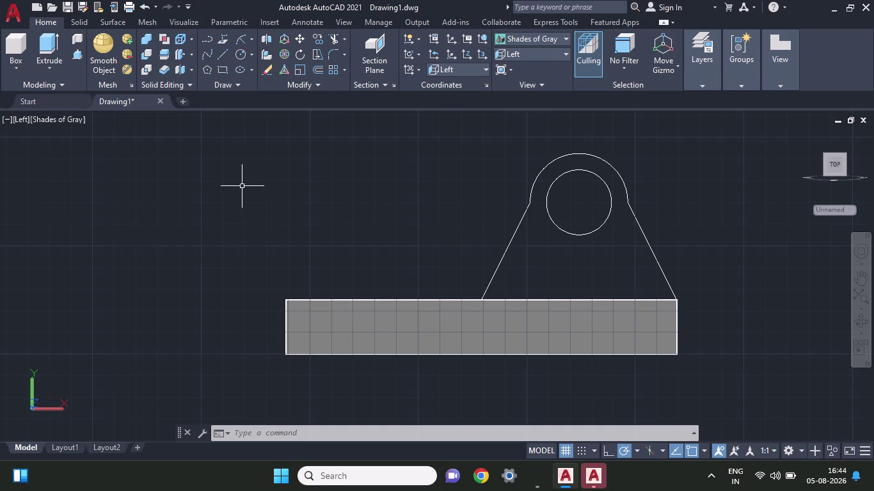
Draw a radius-30 circle at the lug hole centre, then undo it.
click(236, 55)
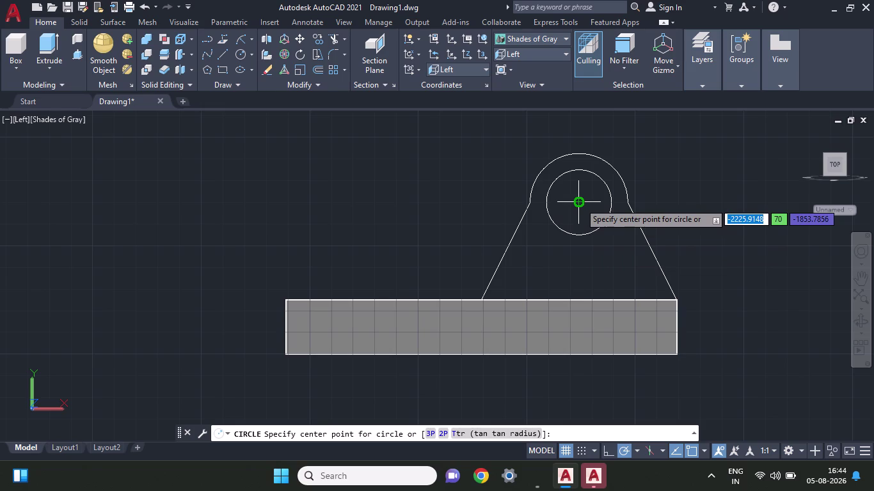
click(580, 203)
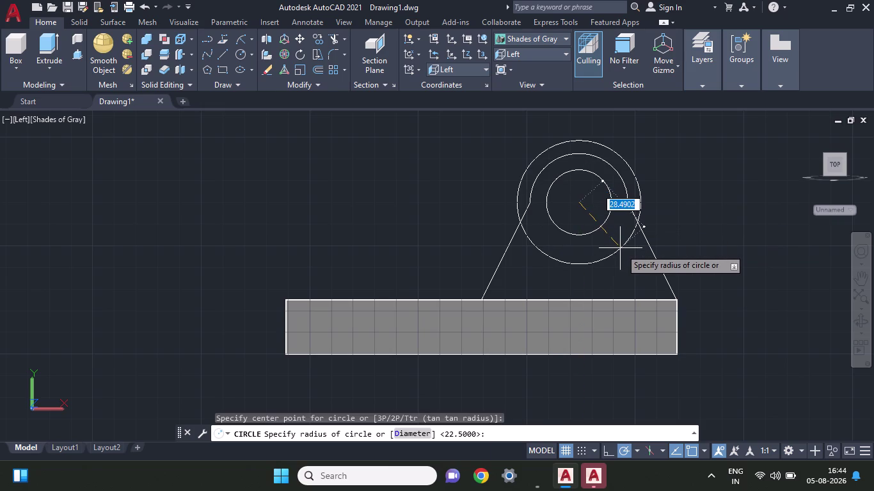
text(30)
key(Return)
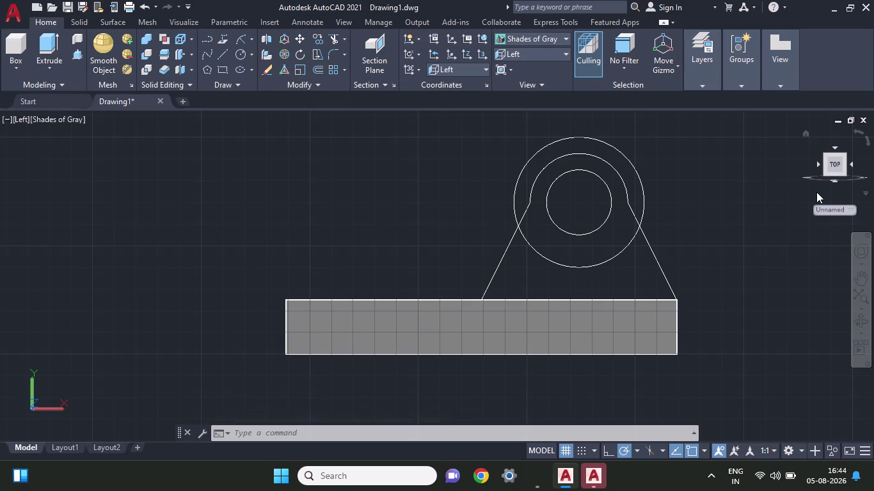
key(ctrl+z)
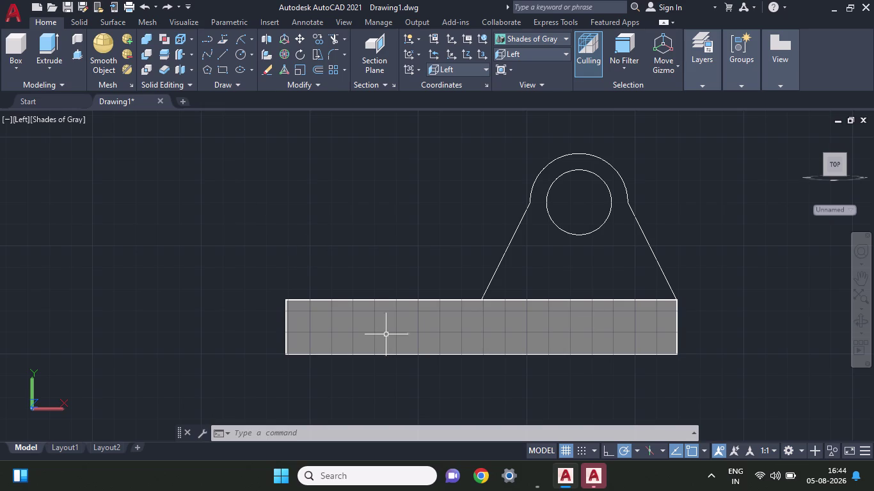
Orbit into a 3D view of the base plate and cancel a press-pull attempt.
middle_drag(757, 220, 745, 272)
scroll(up, 3)
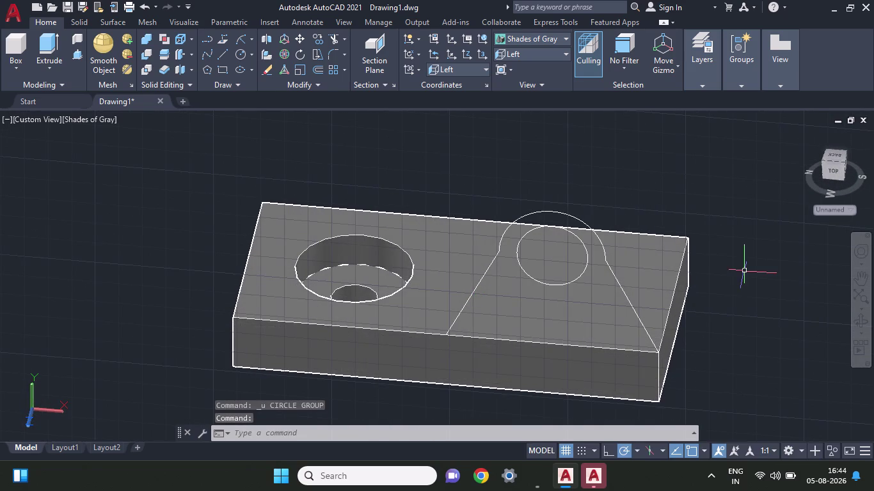
click(73, 54)
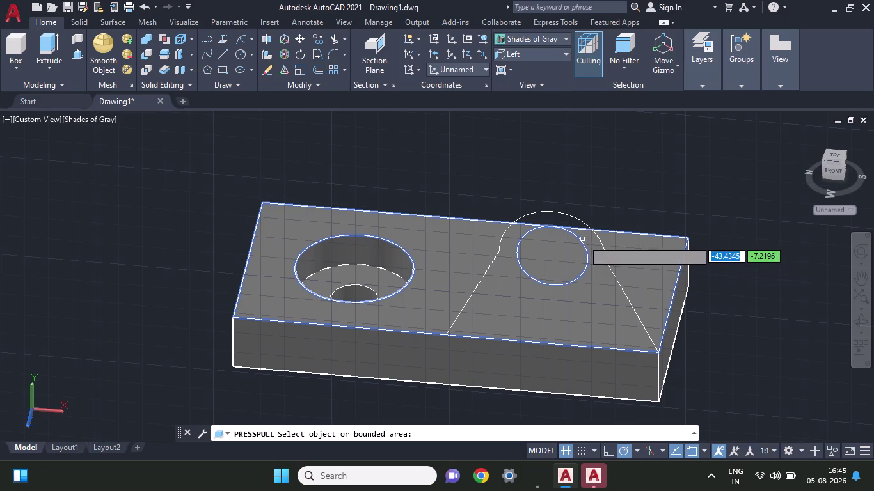
key(Escape)
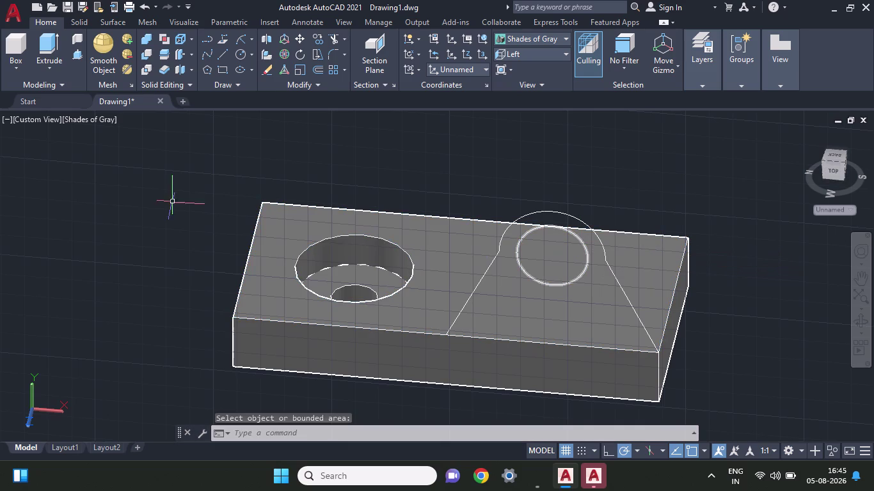
Try a line across the profile's feet and another press-pull, cancelling both.
click(219, 57)
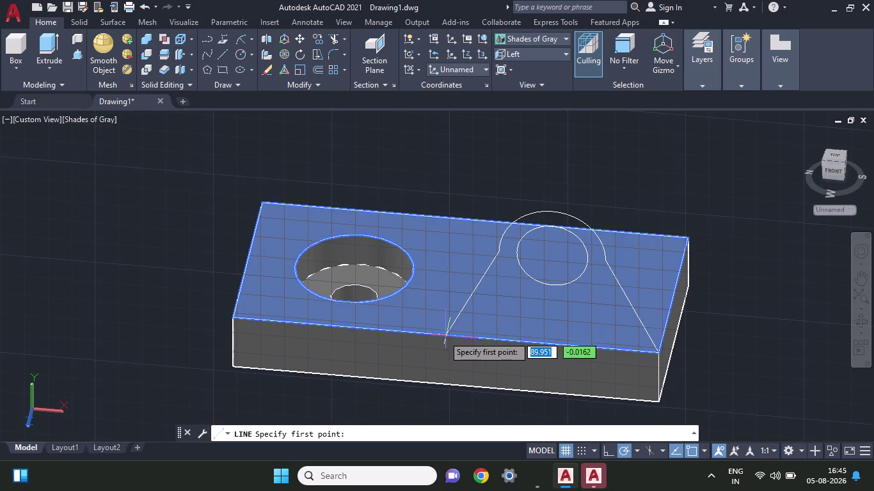
click(443, 336)
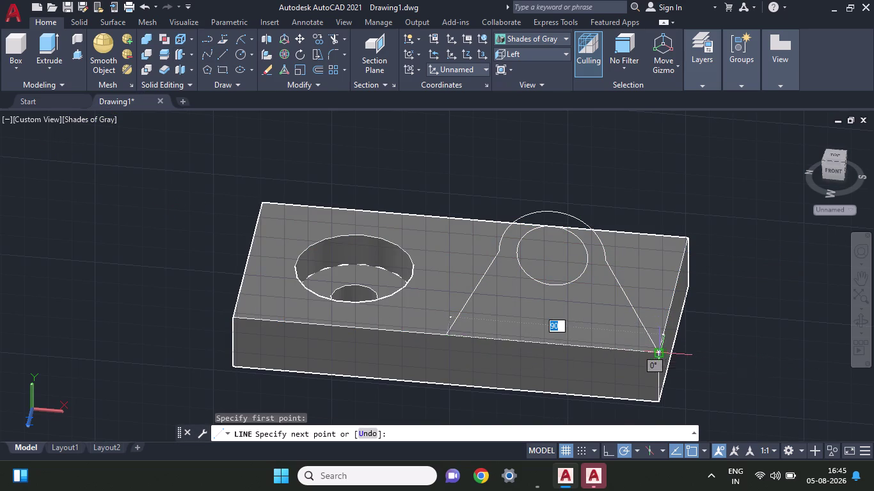
click(660, 353)
key(Escape)
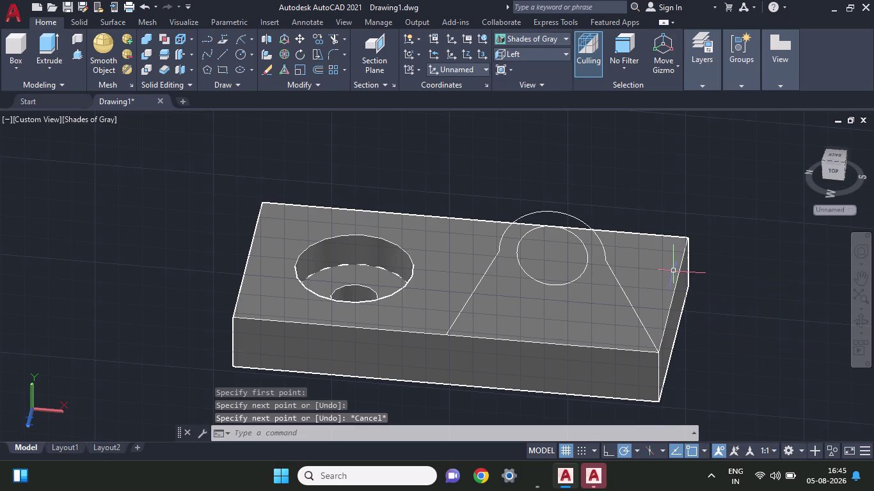
click(77, 52)
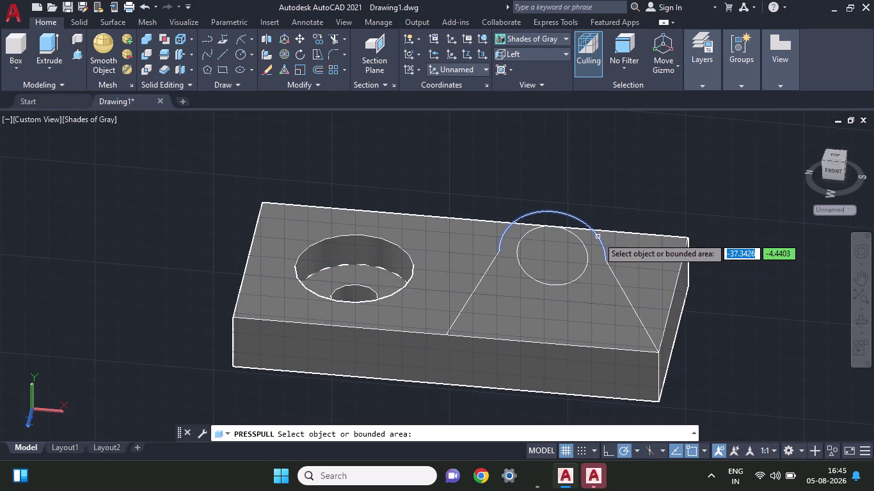
key(Escape)
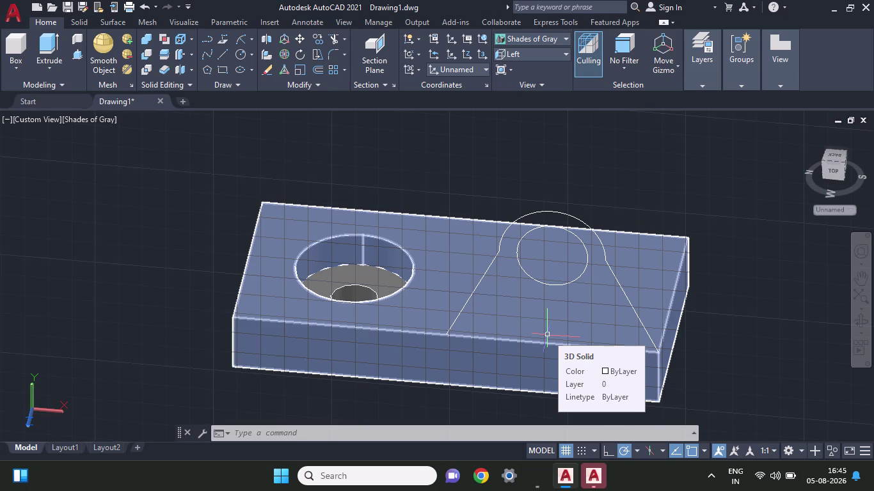
Select the base plate and lug circle, clear the selection, and orbit to a low side angle.
click(552, 284)
click(531, 280)
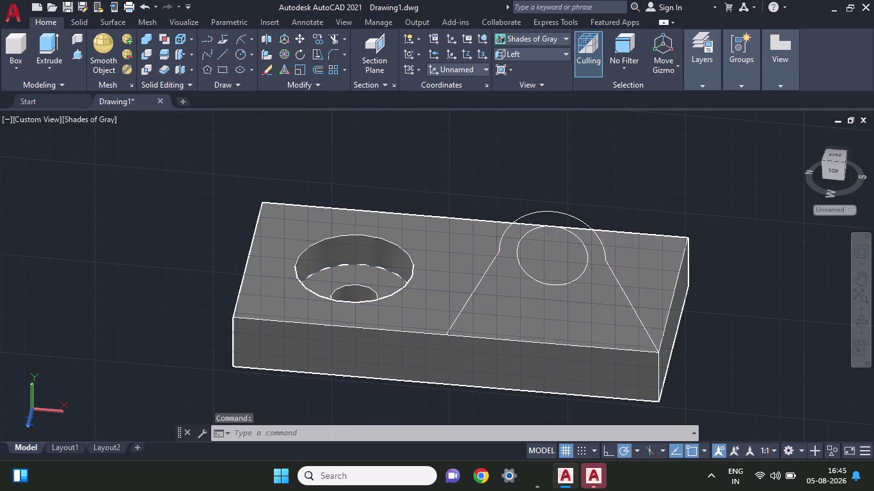
click(478, 293)
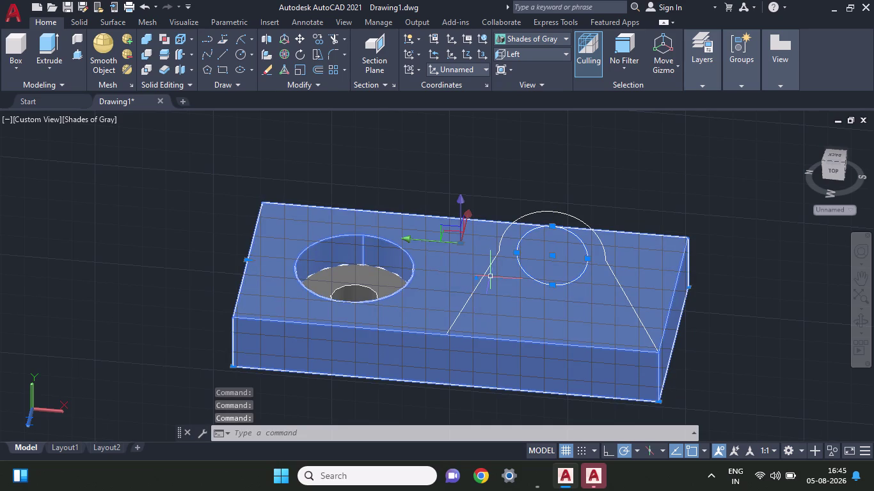
key(Escape)
click(475, 282)
key(Escape)
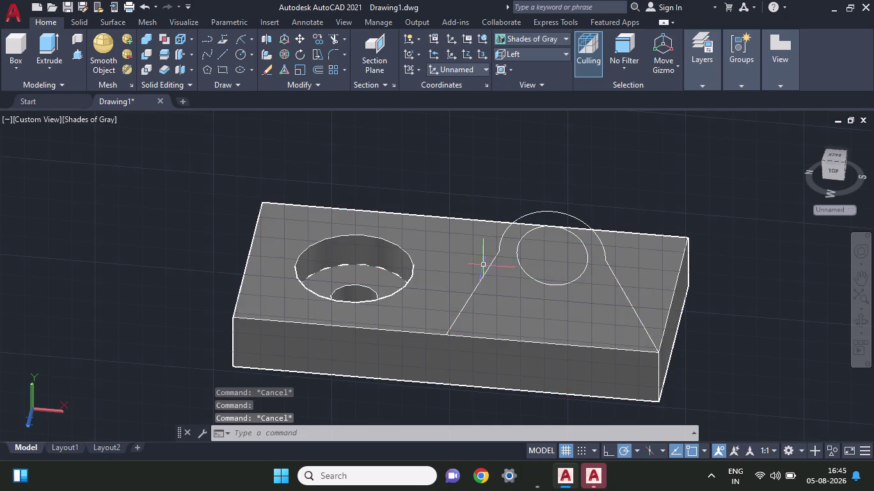
middle_drag(620, 321, 614, 284)
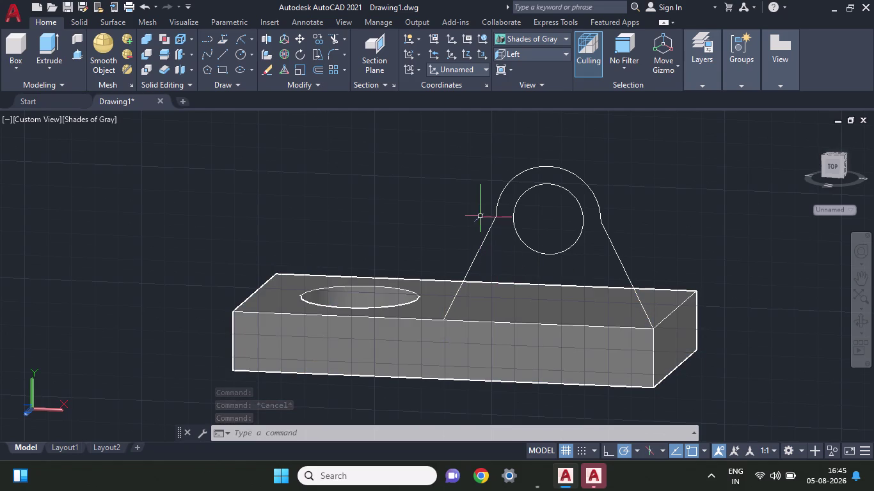
Select the lug's slanted lines, circles and base plate, then clear the selection.
click(487, 237)
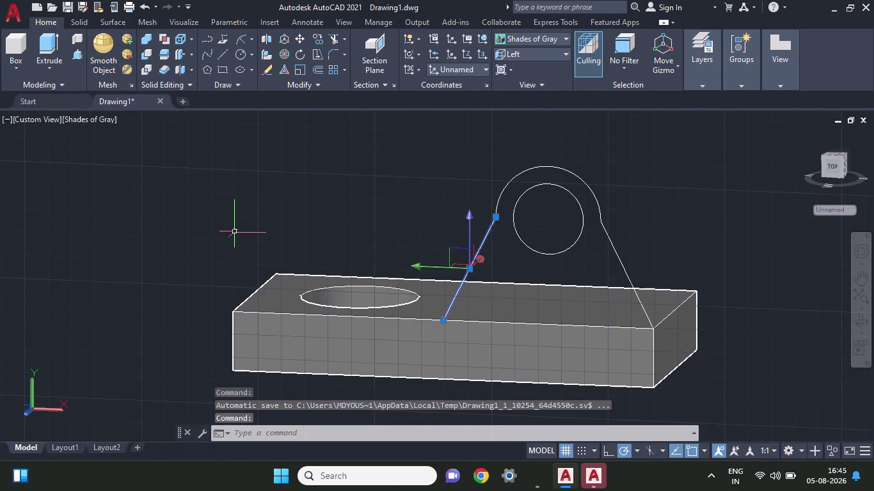
click(519, 173)
click(553, 184)
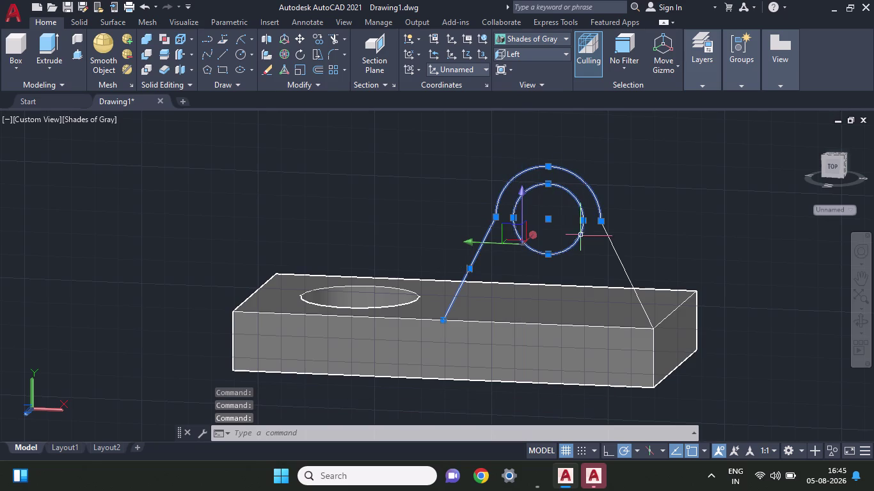
click(618, 257)
click(611, 328)
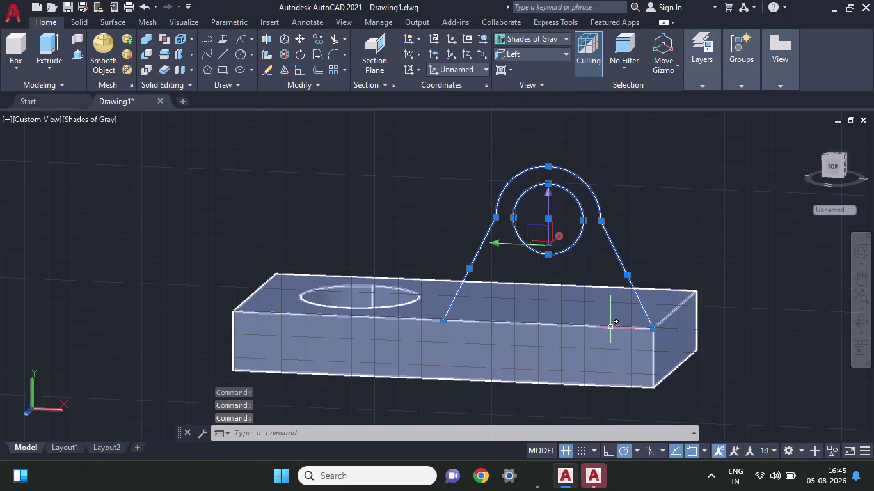
click(611, 328)
click(611, 328)
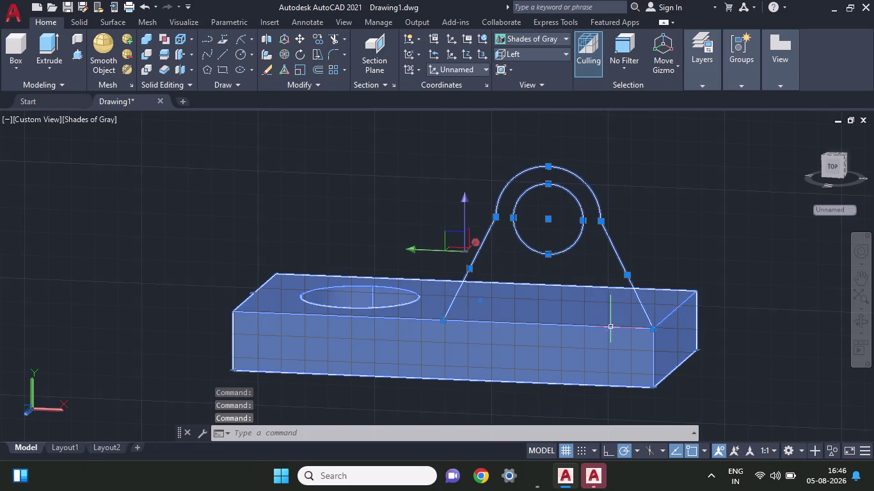
key(Escape)
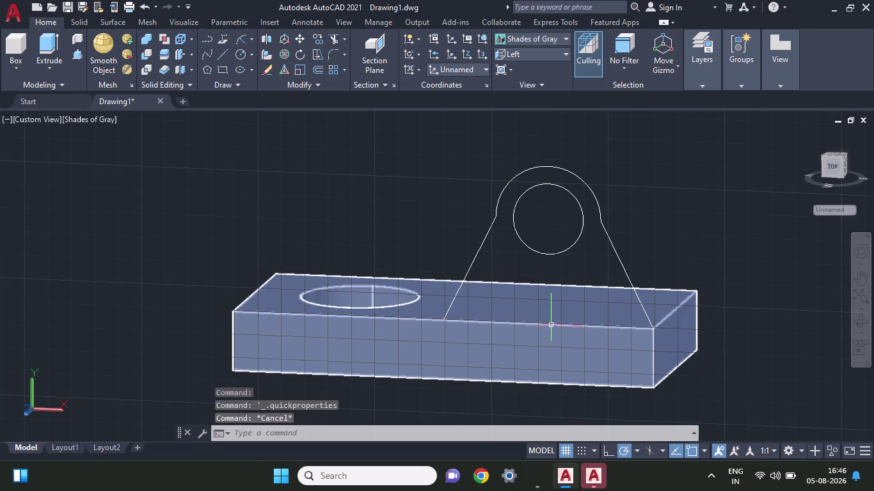
click(551, 324)
key(Escape)
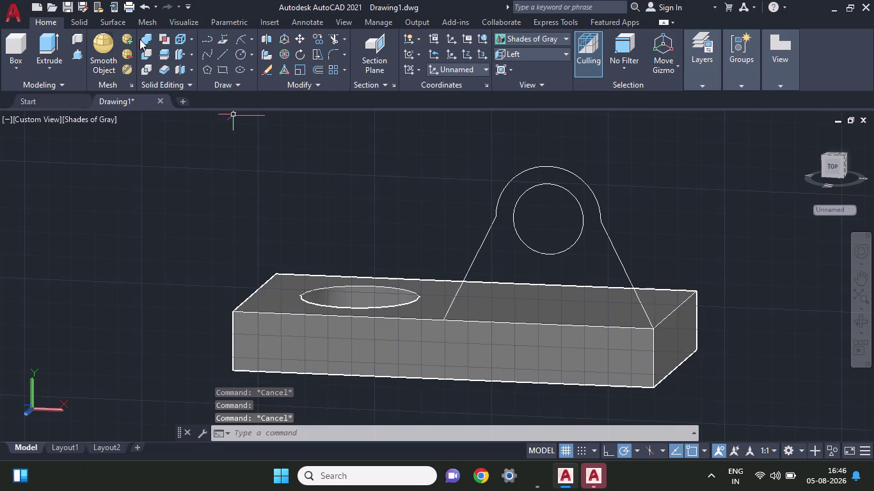
Try a line from the left slanted line's foot, cancel it, and select the base plate solid.
click(227, 51)
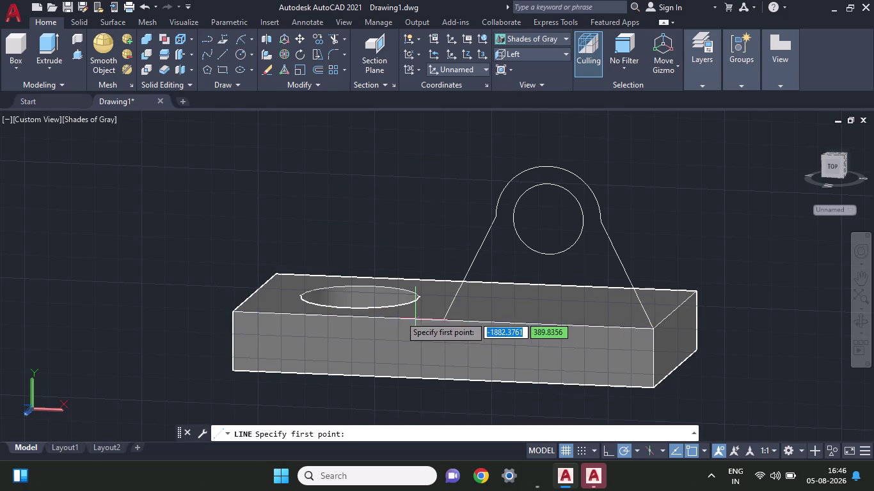
click(447, 322)
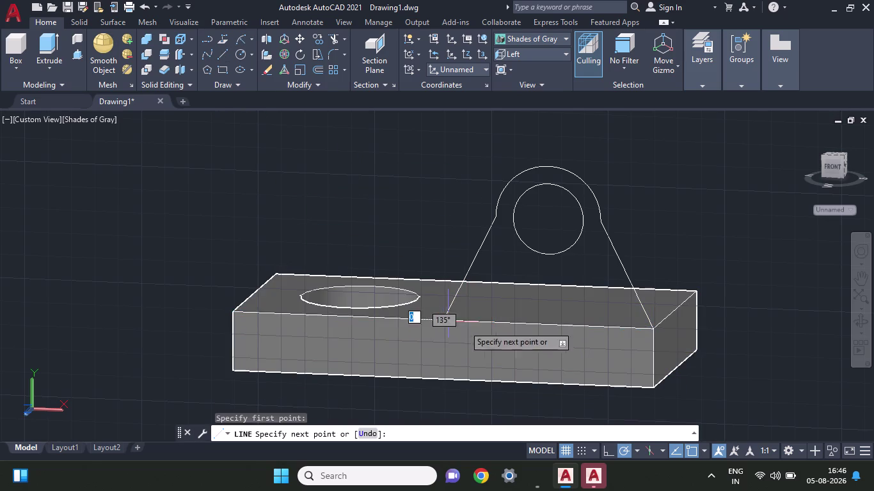
click(655, 333)
key(Escape)
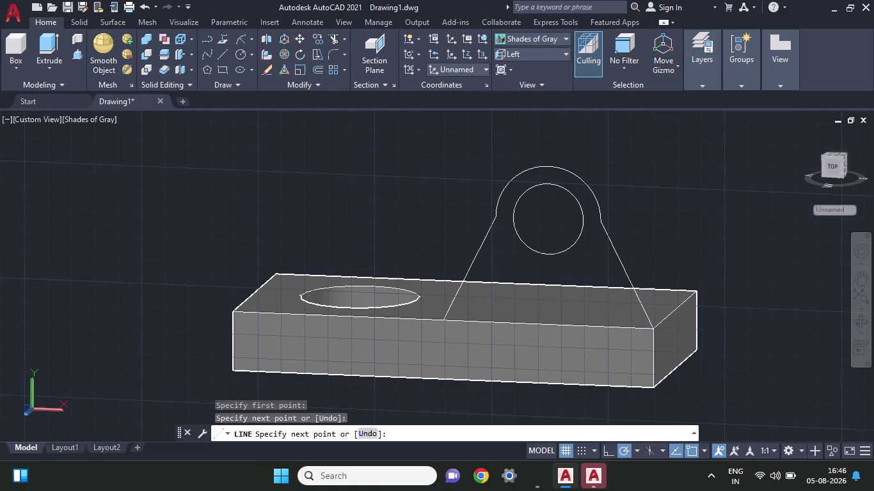
click(558, 323)
key(Escape)
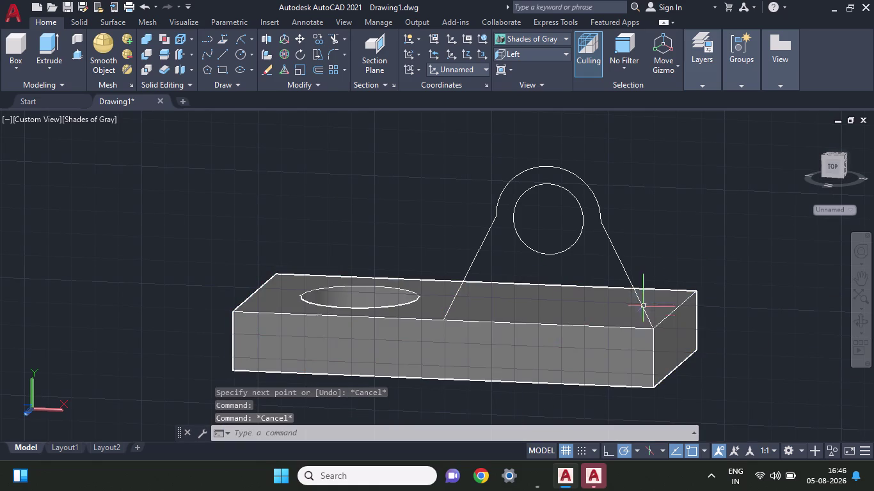
click(644, 328)
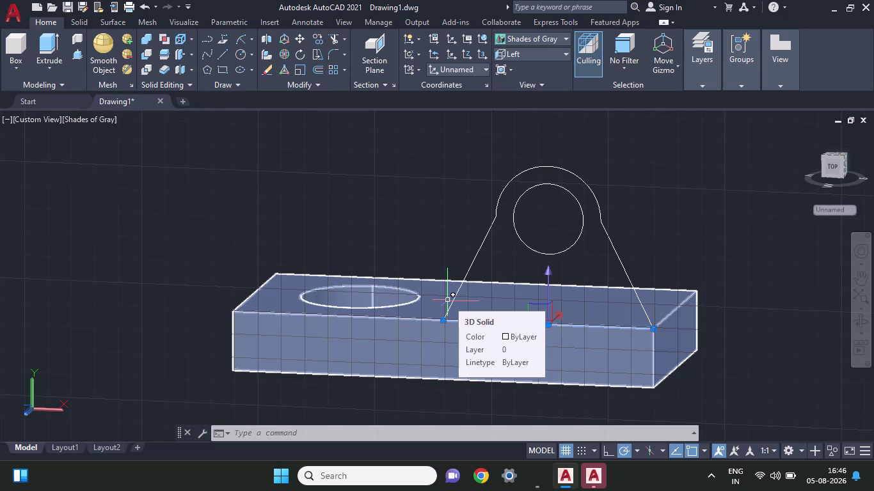
Undo thirteen edits to remove the press-pull, left tangent line and trim.
key(ctrl+z)
key(ctrl+z)
key(ctrl+z)
key(ctrl+z)
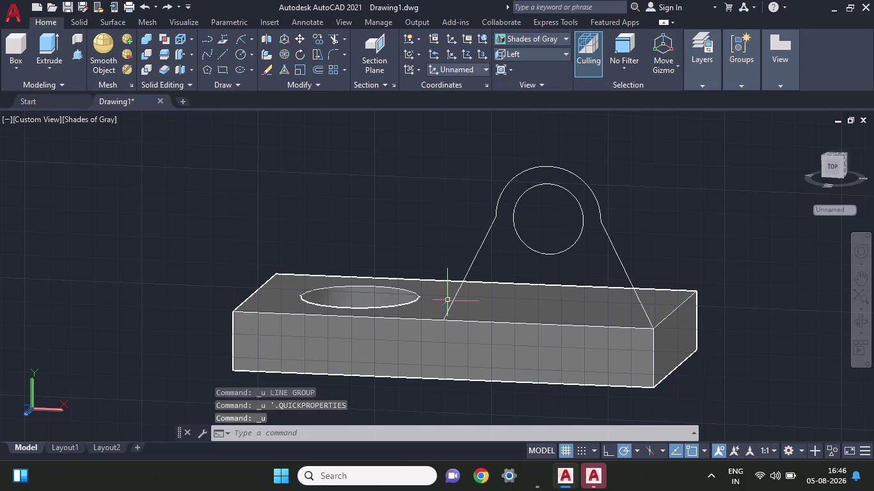
key(ctrl+z)
key(ctrl+z)
key(ctrl+z)
key(ctrl+z)
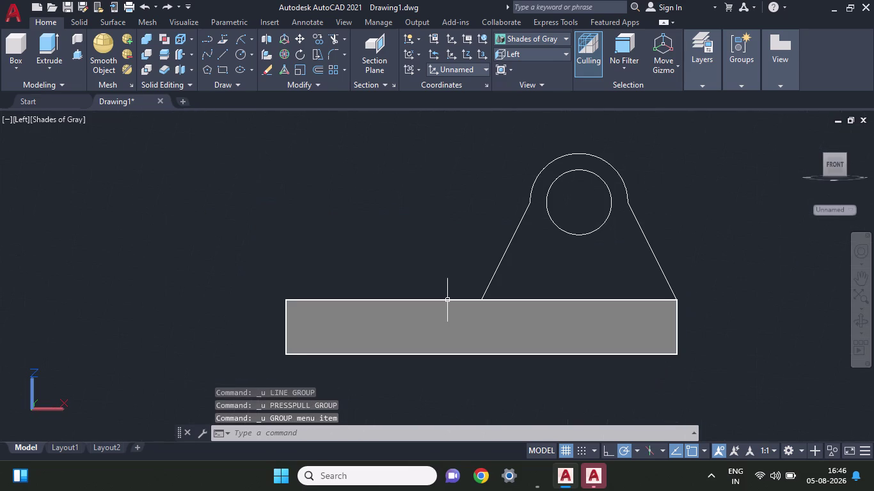
key(ctrl+z)
key(ctrl+z)
key(ctrl+z)
key(ctrl+z)
key(ctrl+z)
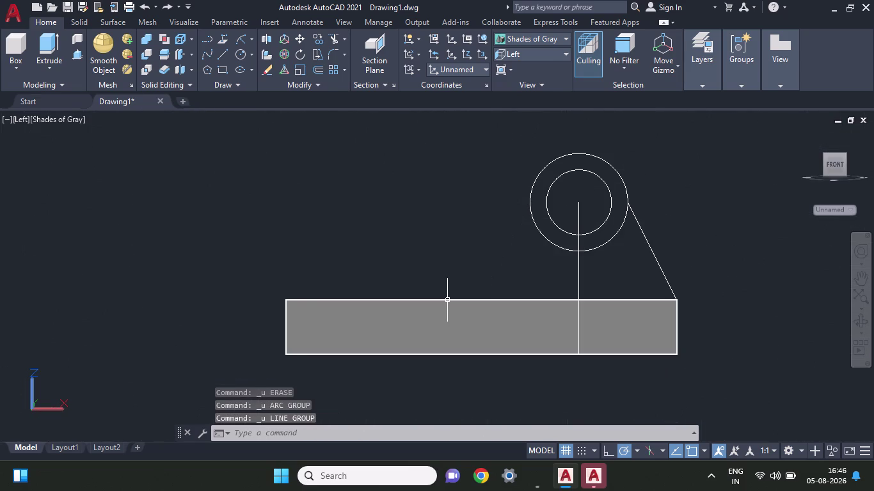
click(227, 49)
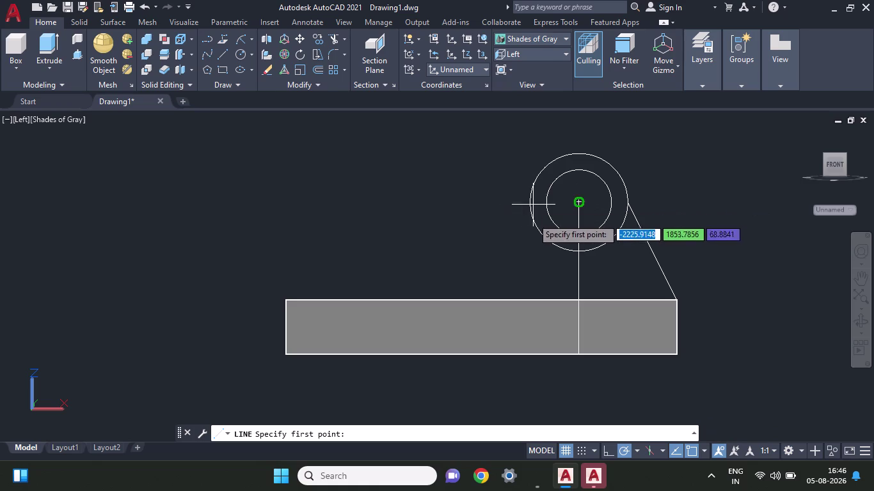
click(506, 242)
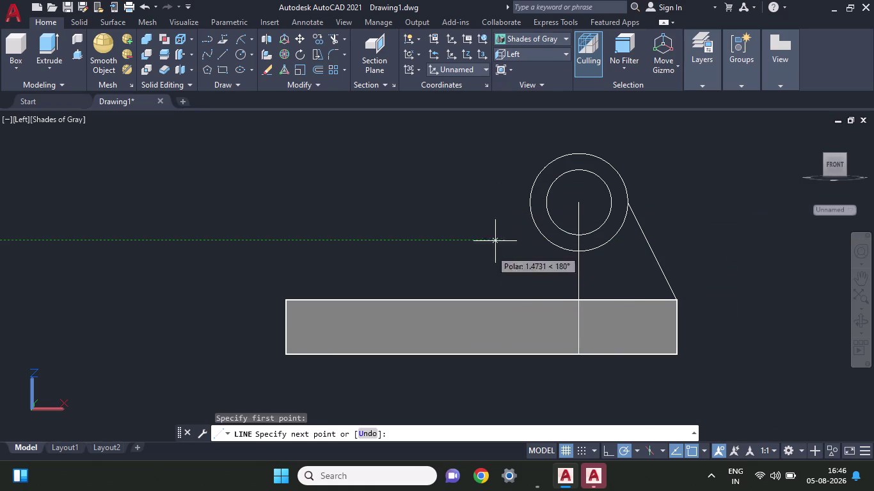
key(Escape)
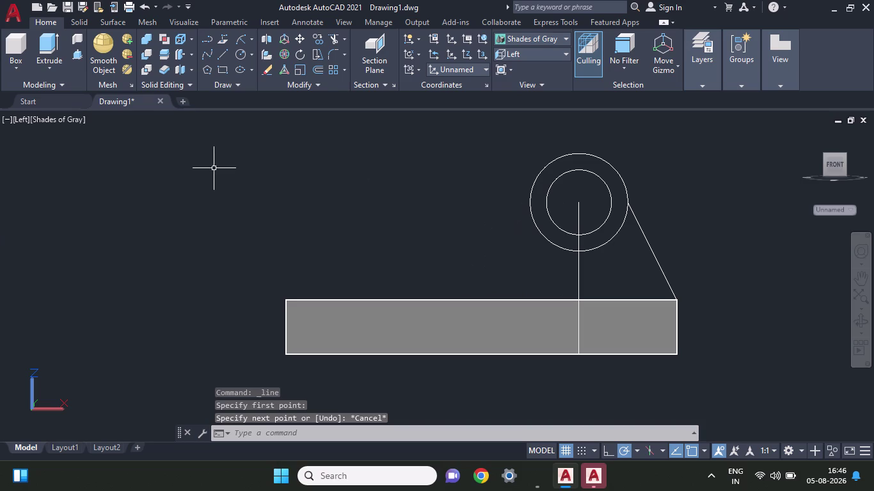
click(218, 50)
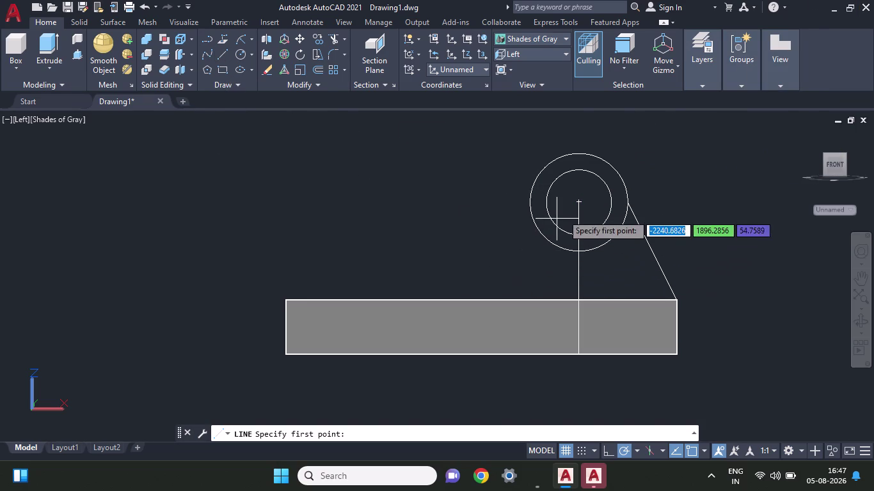
click(531, 207)
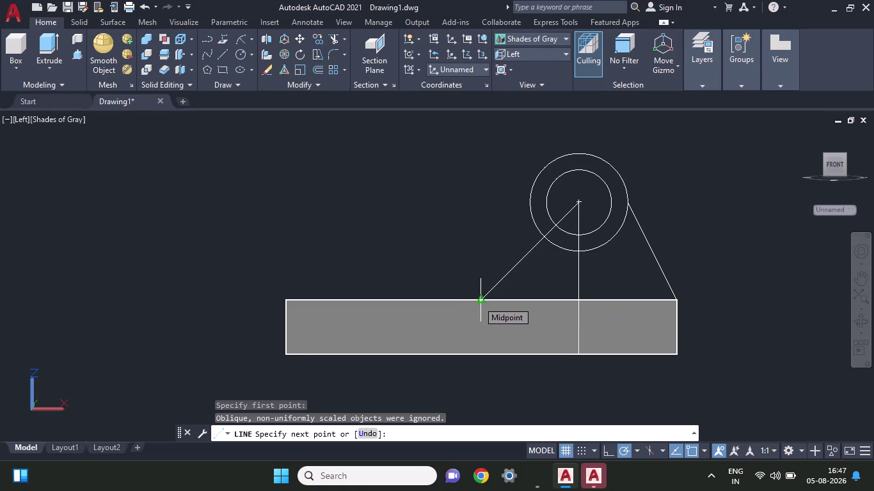
key(grave)
key(Escape)
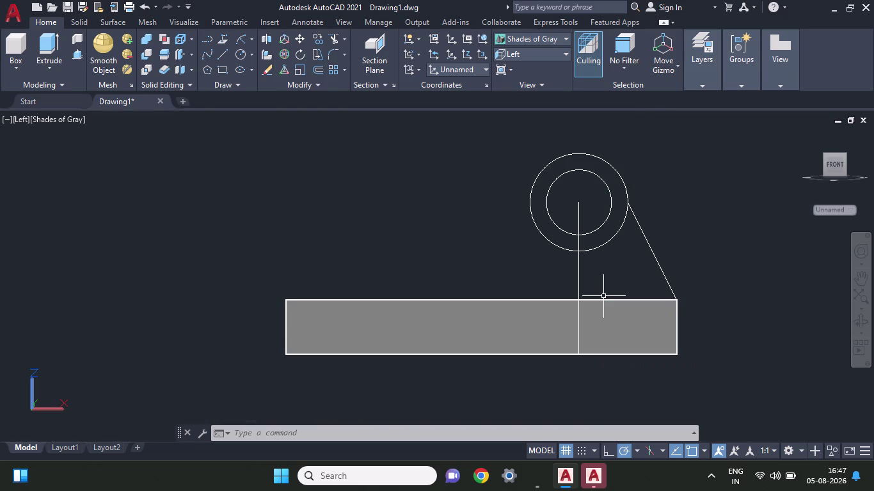
Undo the trim, the tangent line and the old outer circle.
key(ctrl+z)
key(ctrl+z)
key(ctrl+z)
key(ctrl+z)
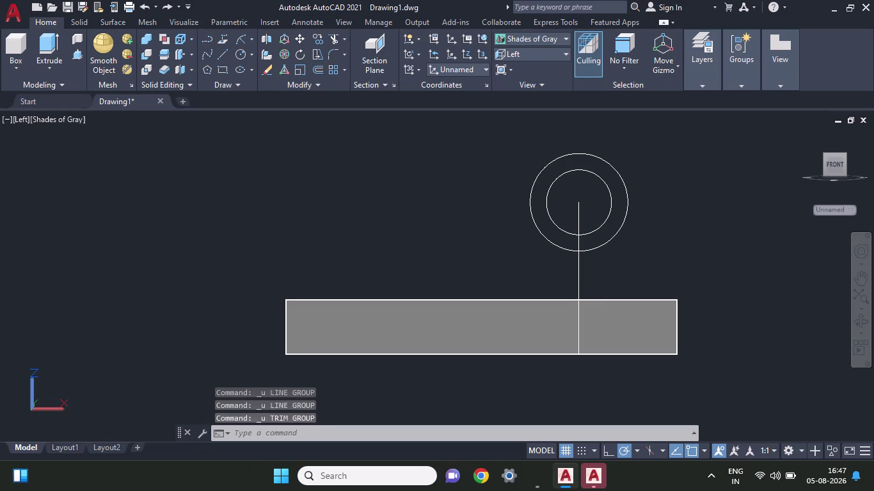
key(ctrl+z)
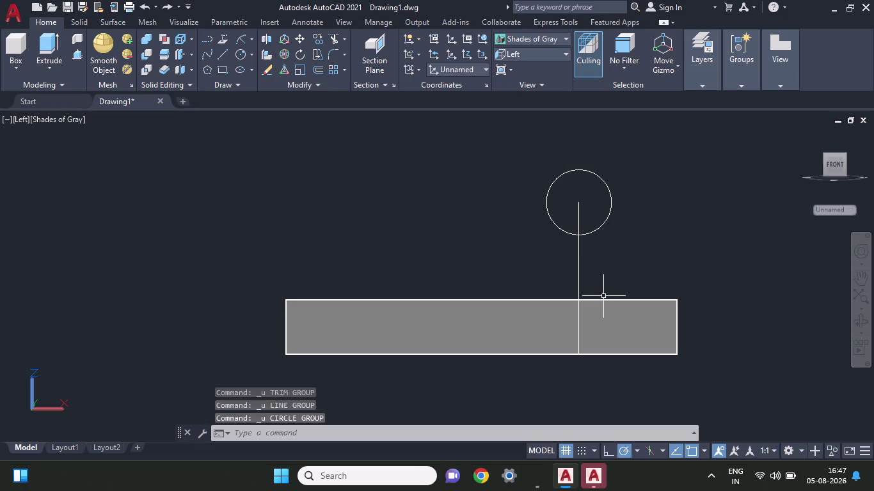
Cancel a circle at the hole centre and switch from Top back to the Left view.
click(235, 57)
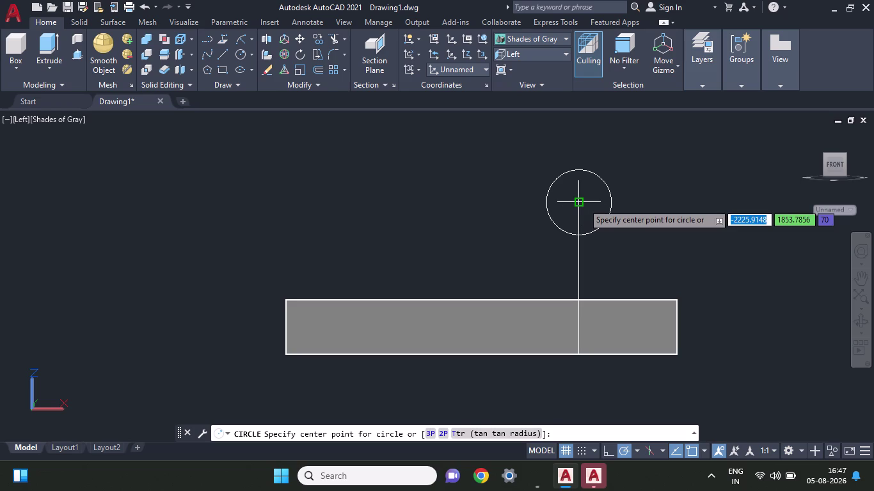
click(583, 203)
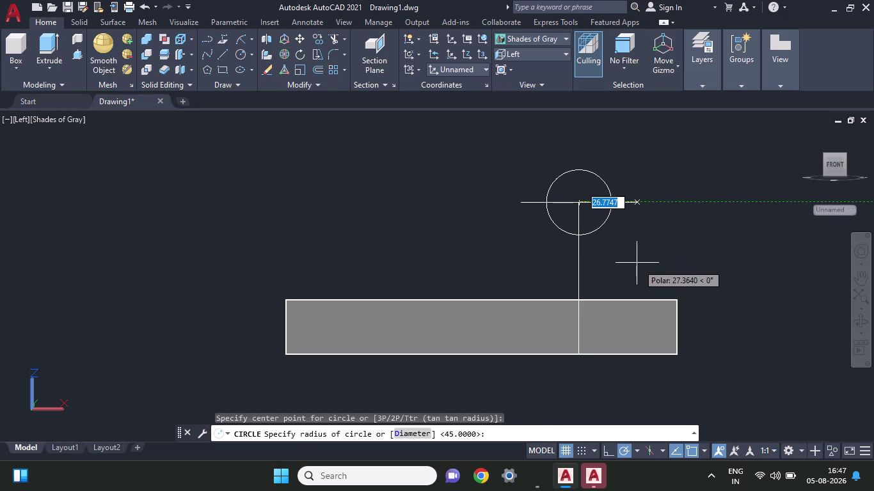
key(Escape)
click(531, 57)
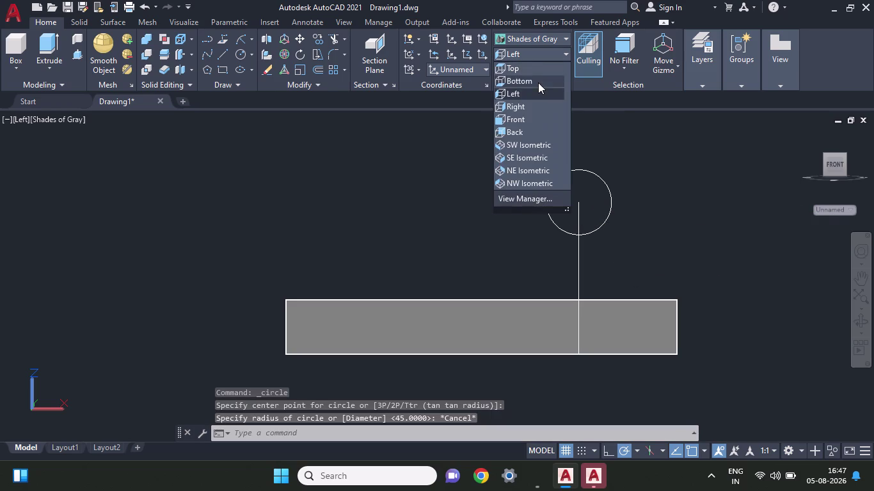
click(536, 71)
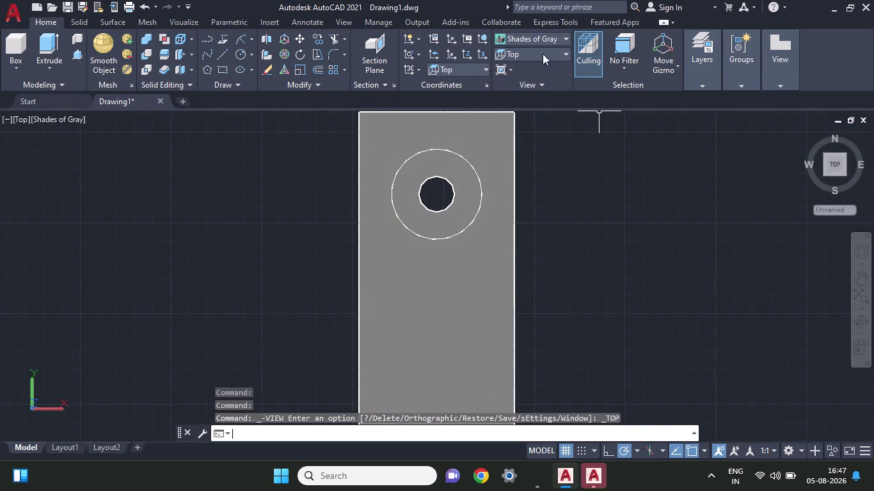
click(539, 53)
click(539, 55)
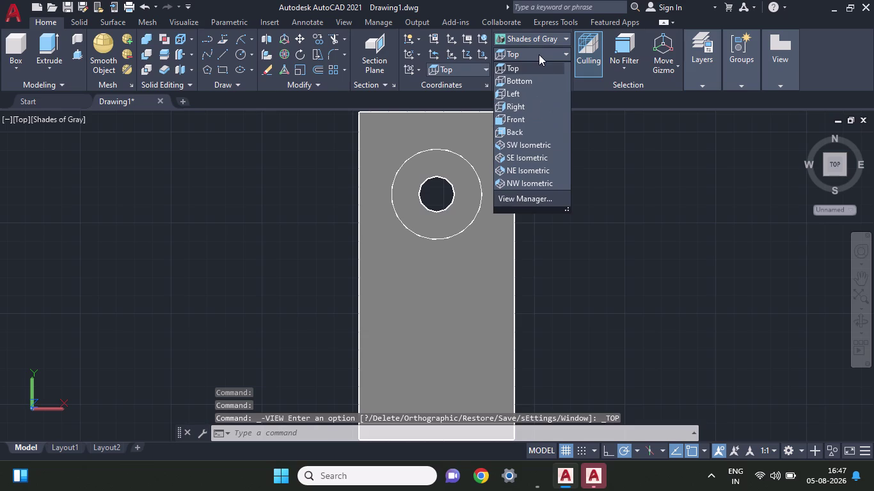
click(535, 91)
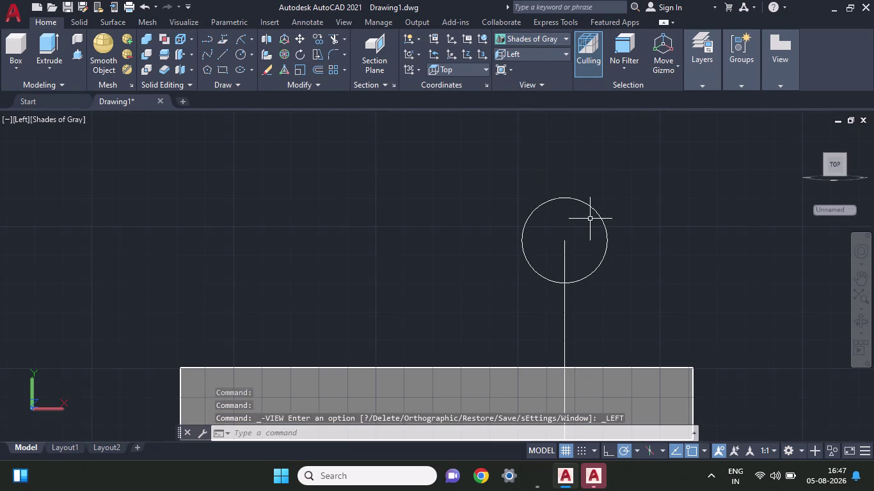
Draw a radius 22.5 circle concentric with the lug hole.
click(236, 52)
click(565, 244)
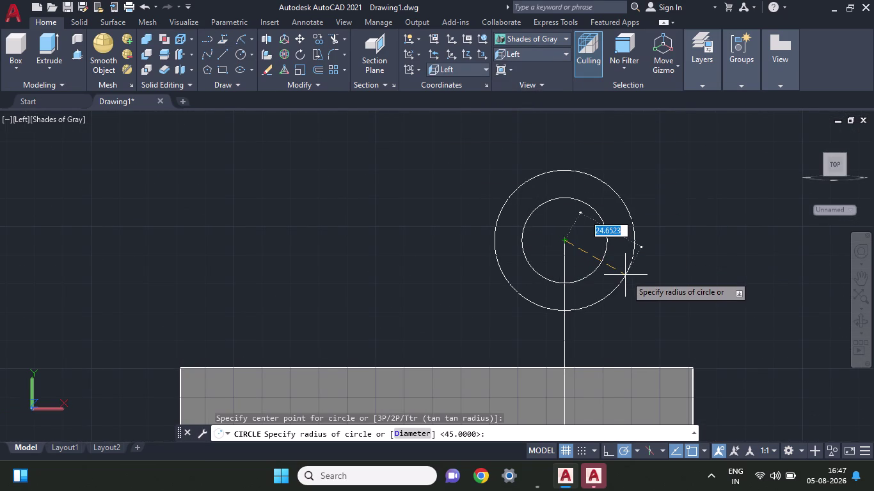
key(2)
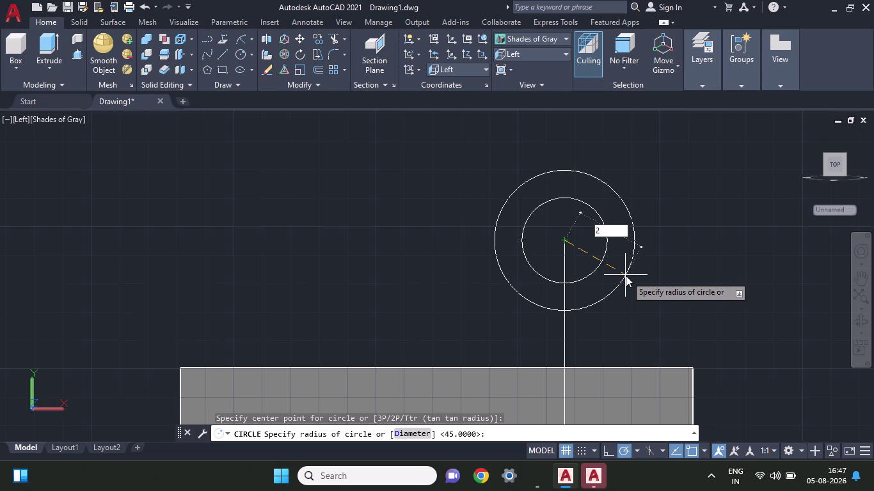
text(2.5)
key(Return)
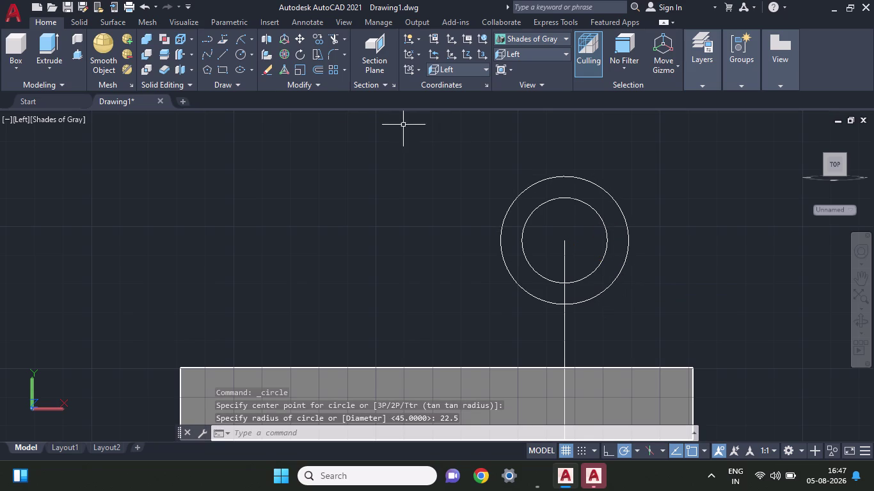
click(222, 56)
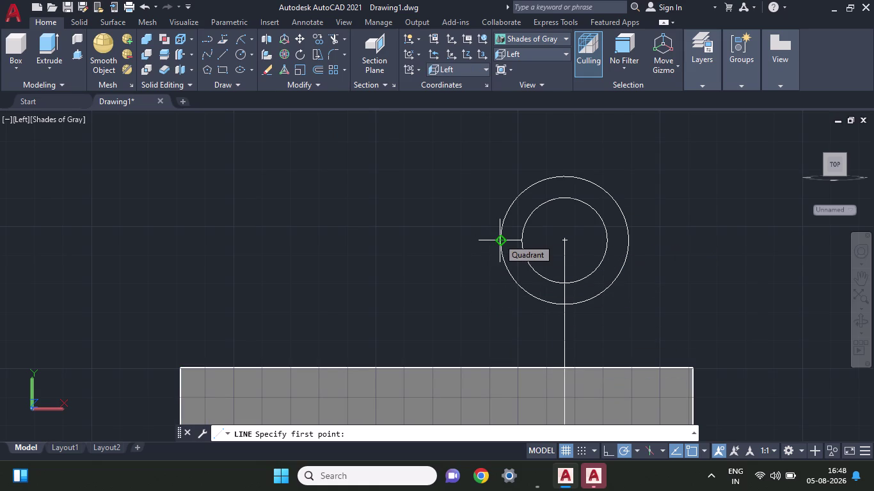
Draw the left slanted line from the outer circle tangent point to the plate's top edge.
text(tan)
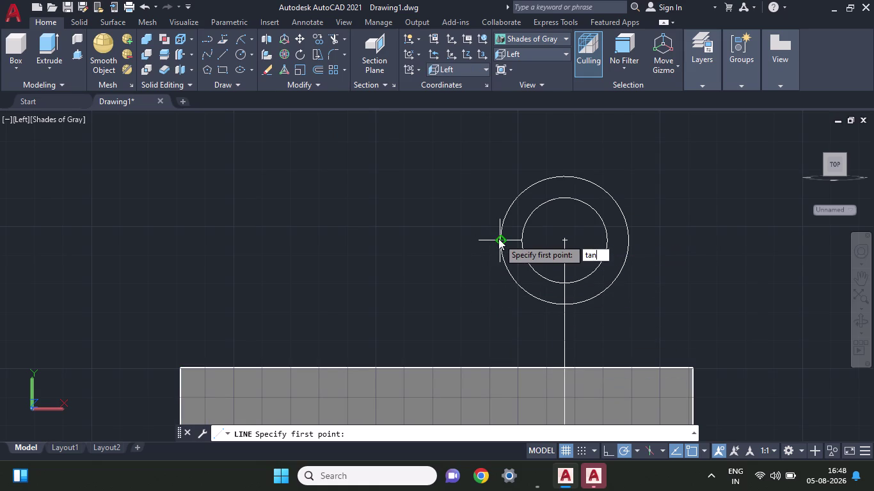
key(space)
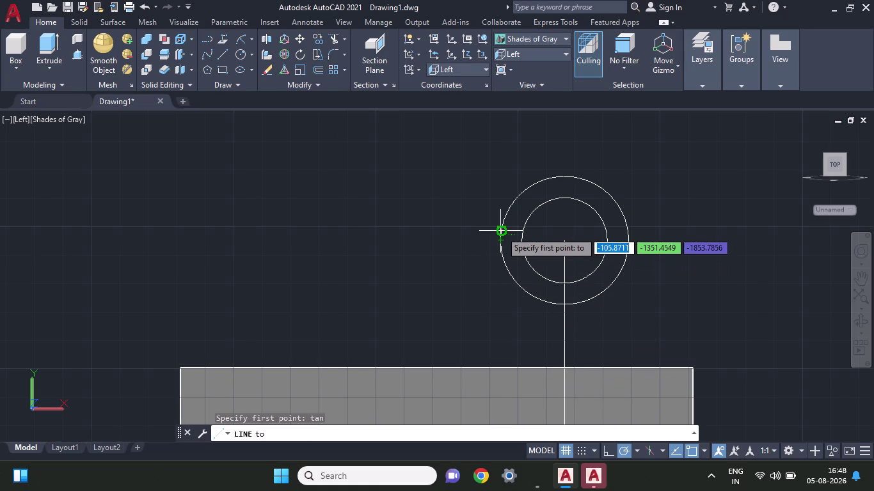
click(499, 249)
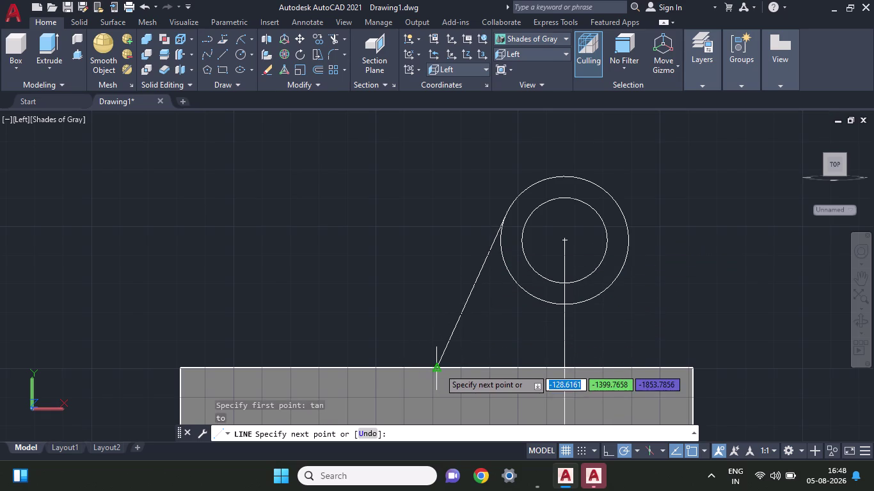
click(439, 369)
key(Escape)
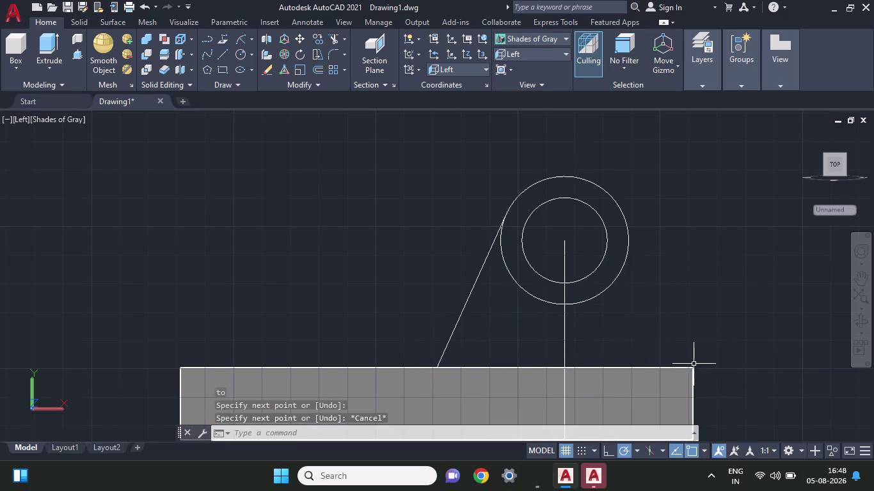
Abandon a second line from the plate corner after a mistyped snap entry.
key(space)
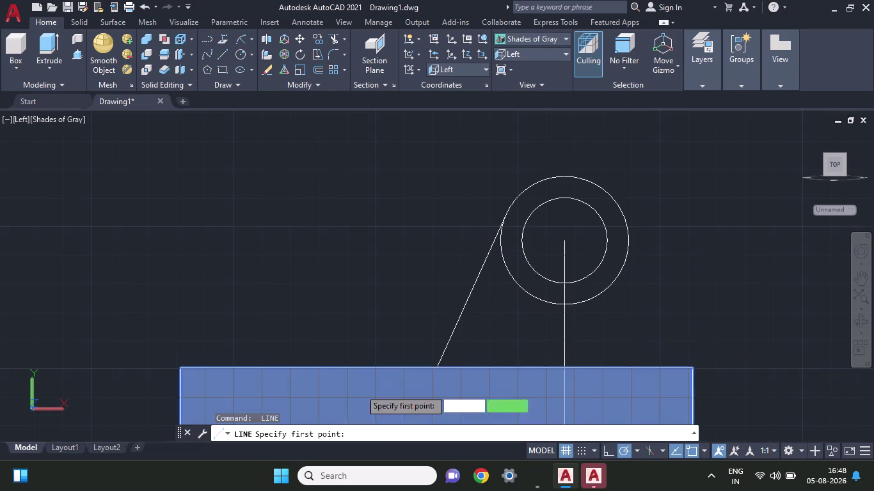
click(440, 372)
key(t)
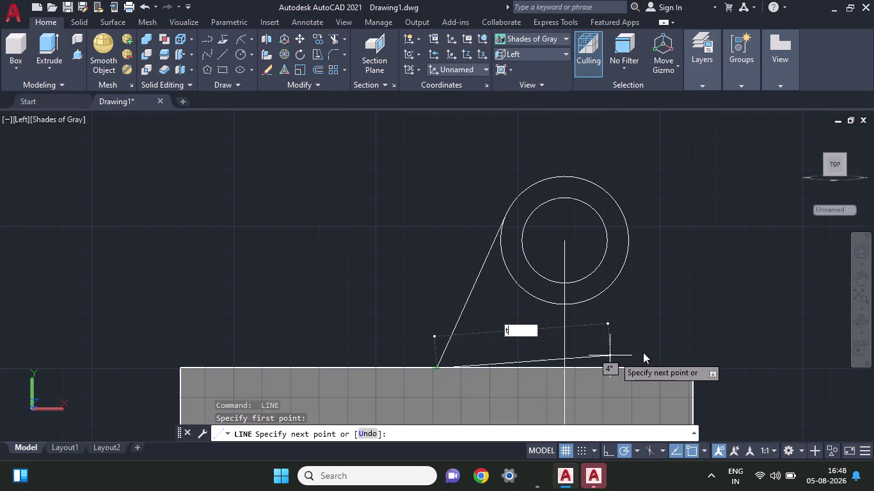
key(grave)
text(``)
key(Escape)
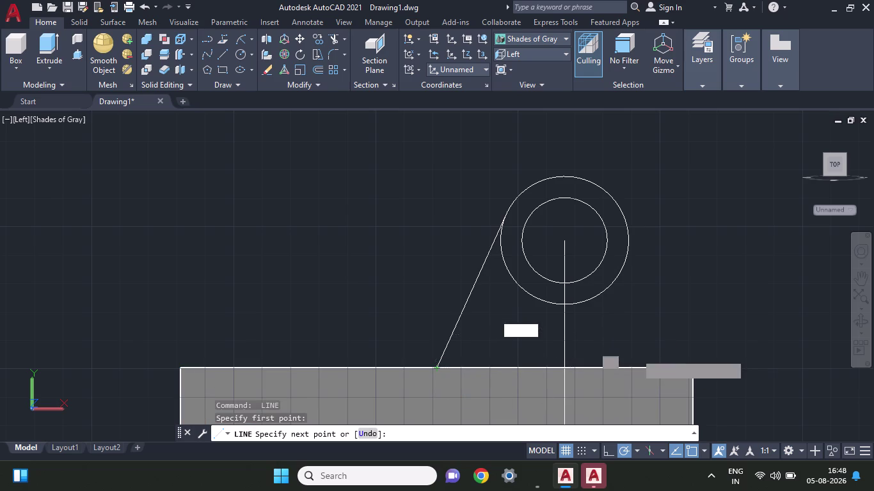
key(Escape)
key(space)
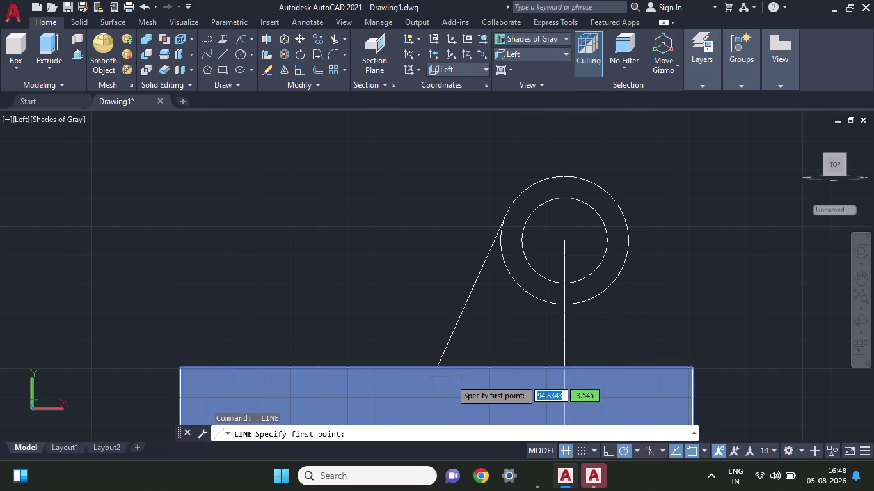
Draw the right slanted line from the plate's top edge tangent to the outer circle.
click(434, 370)
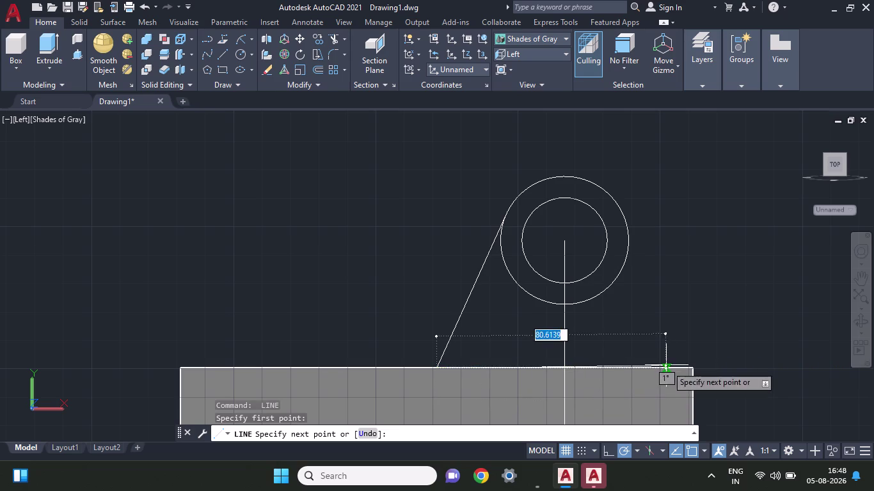
click(690, 370)
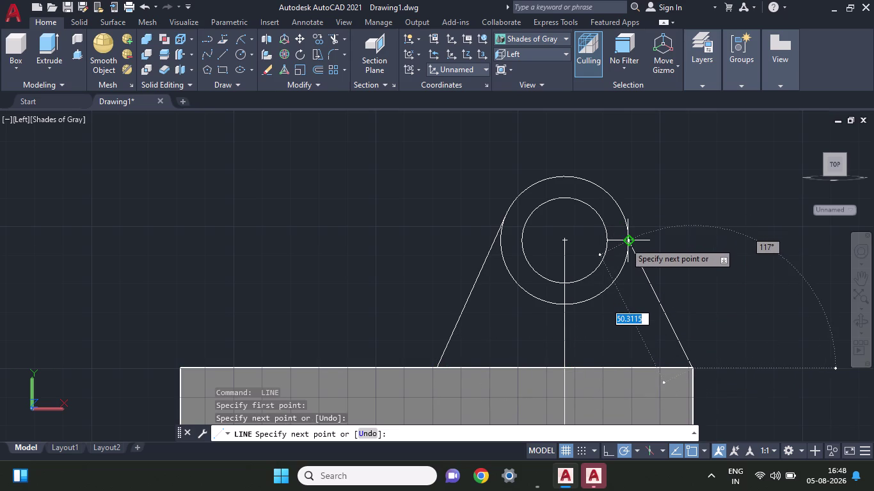
text(tan)
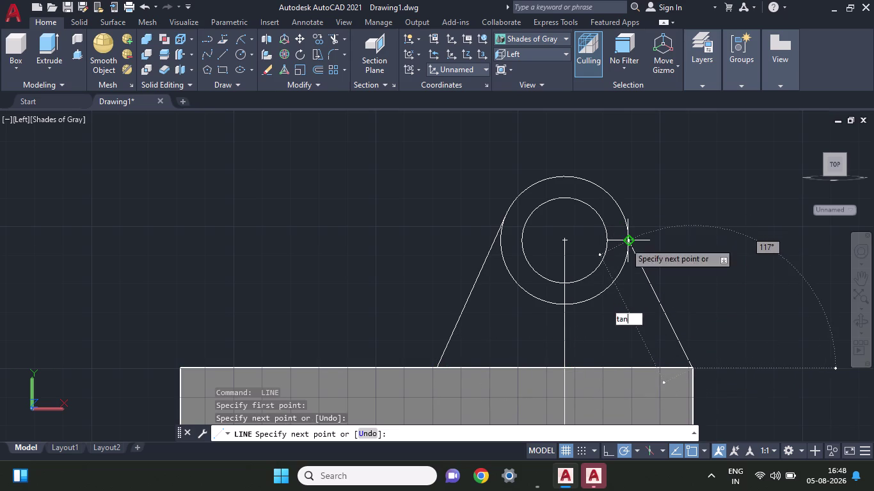
key(Return)
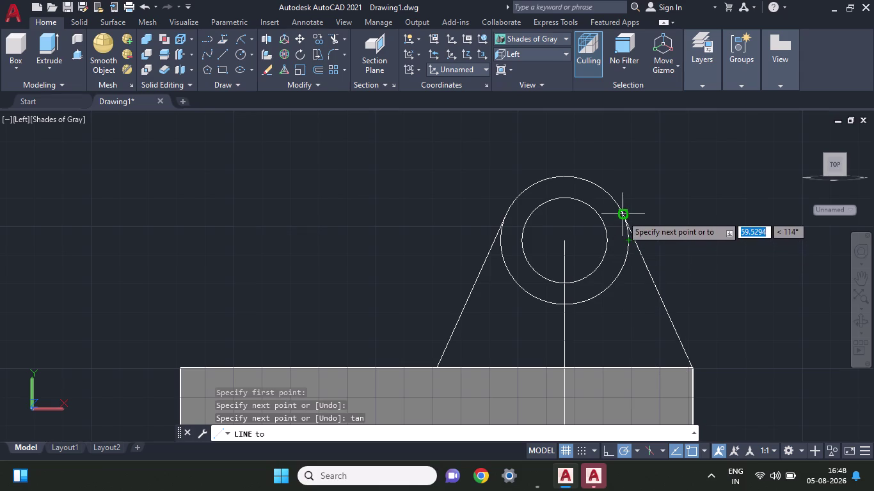
click(622, 215)
key(Escape)
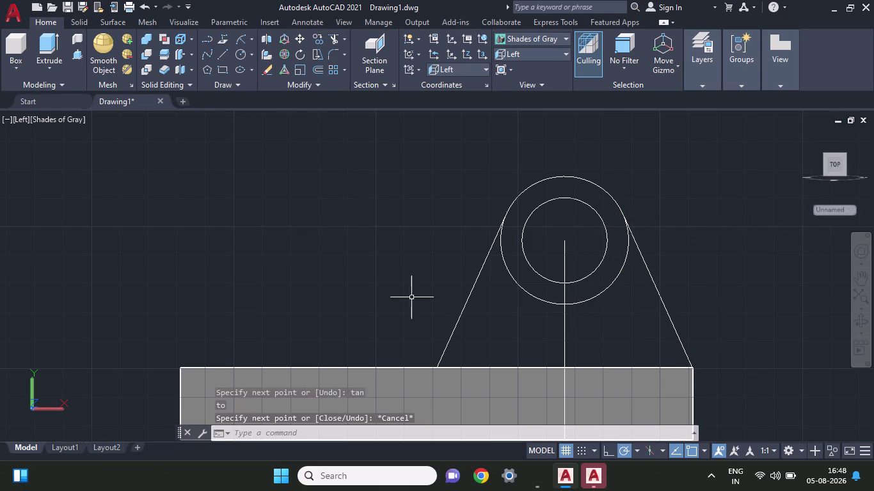
click(337, 37)
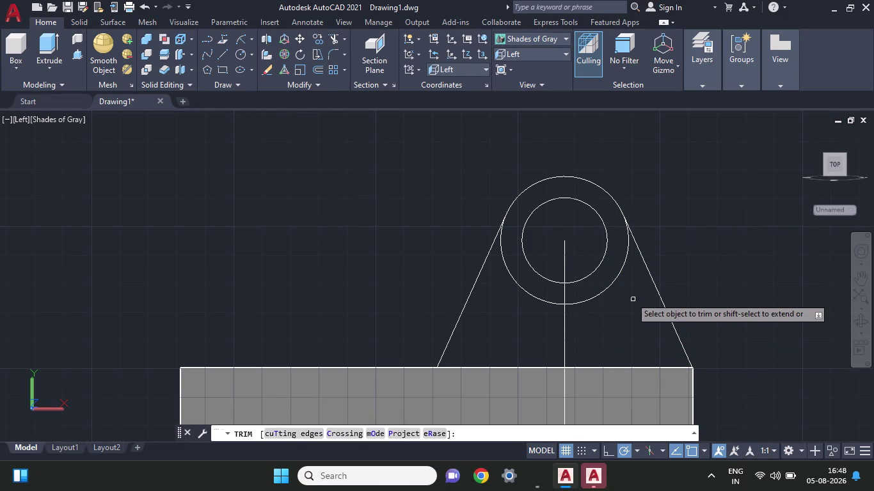
Abandon a fence trim and delete the lug's outer circle.
drag(629, 294, 619, 265)
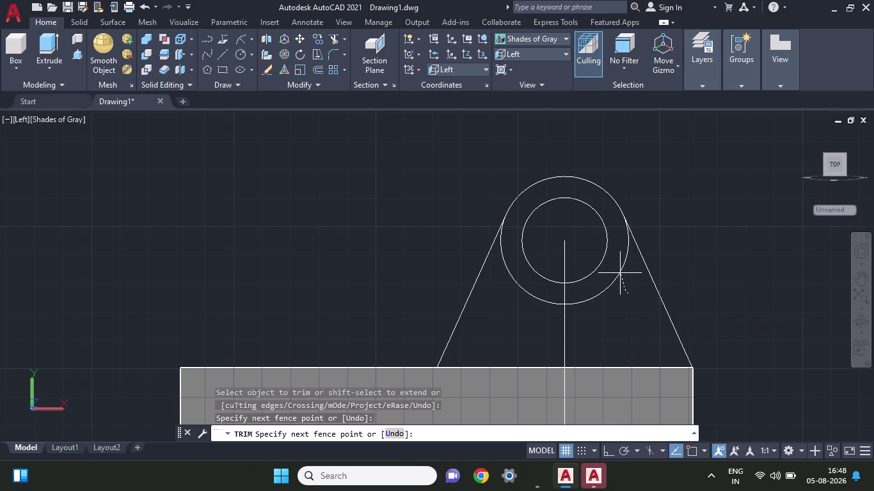
double_click(620, 265)
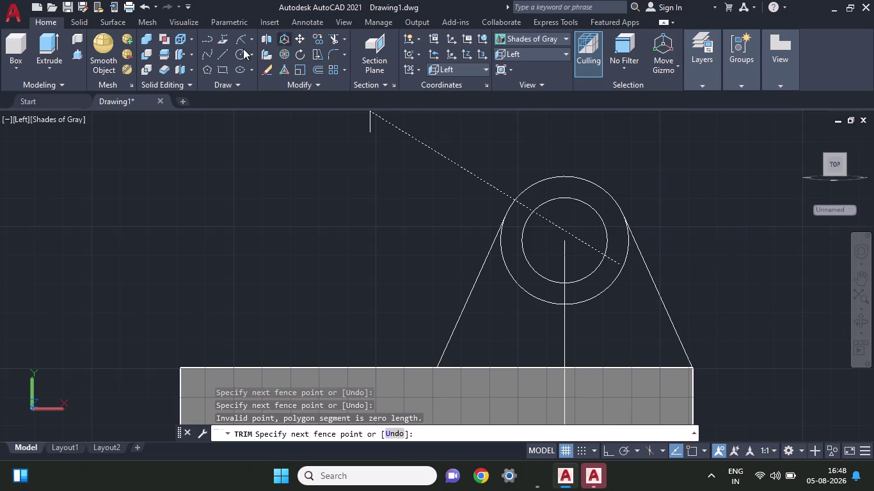
key(Escape)
click(250, 39)
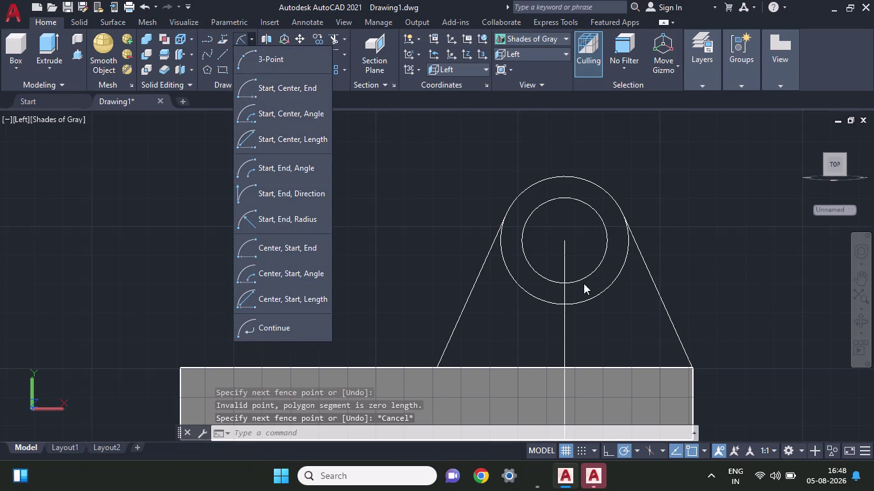
key(Escape)
click(582, 303)
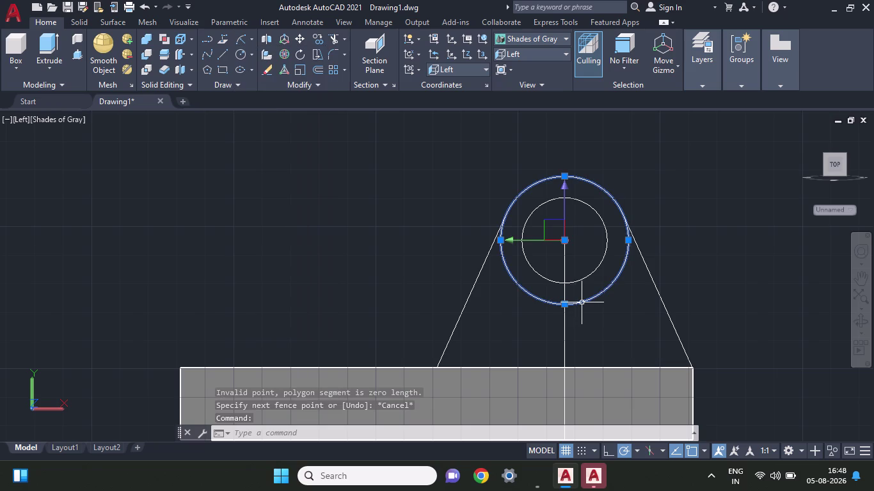
key(Delete)
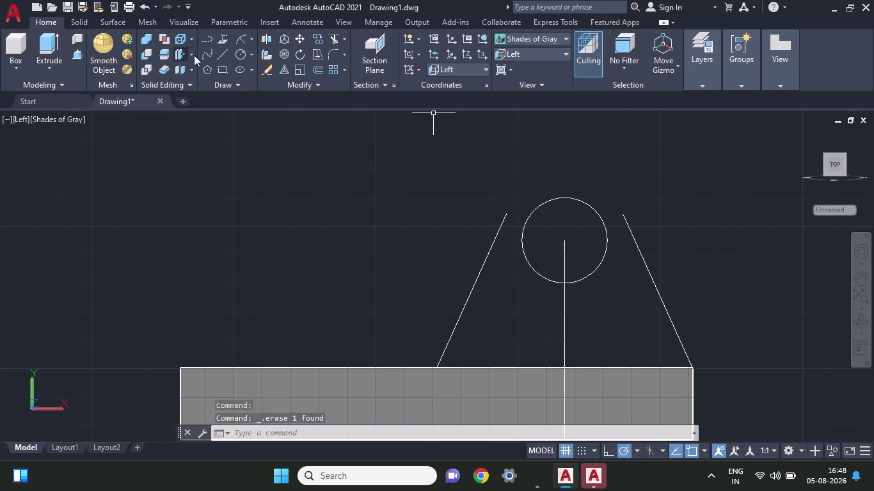
Join the slanted line tops with a 22.5-radius start-end-radius arc and delete the centre line.
click(251, 36)
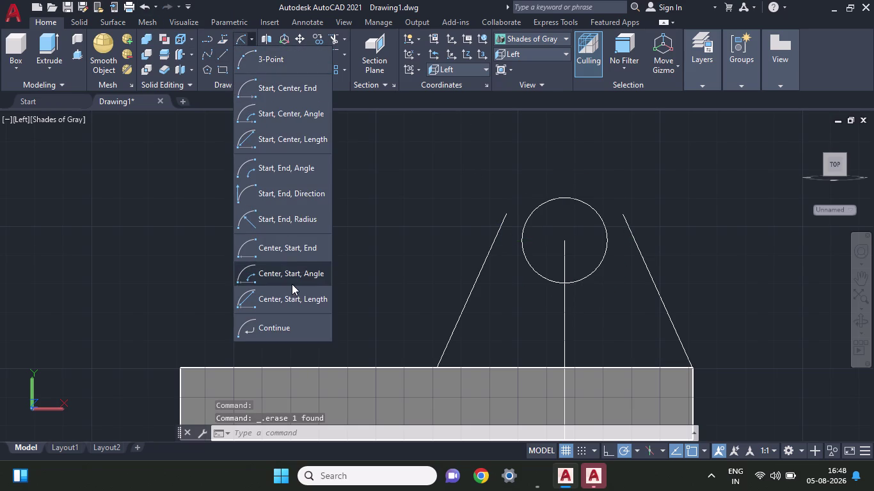
click(292, 218)
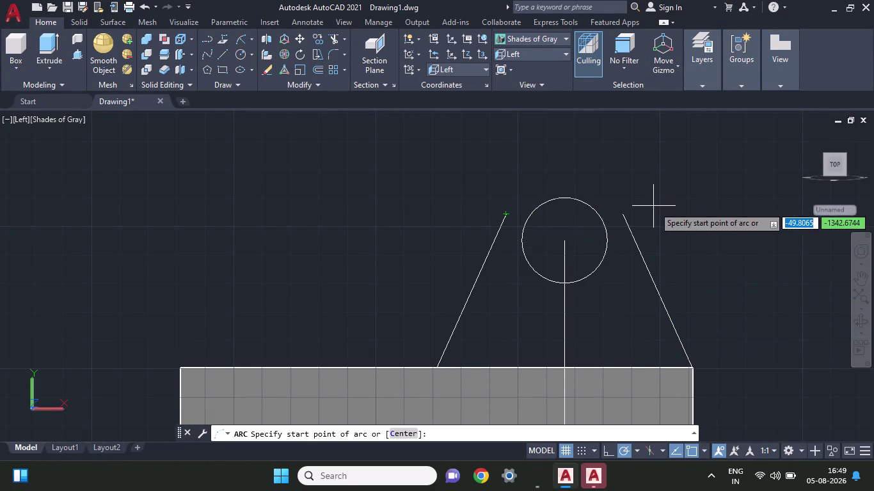
click(619, 215)
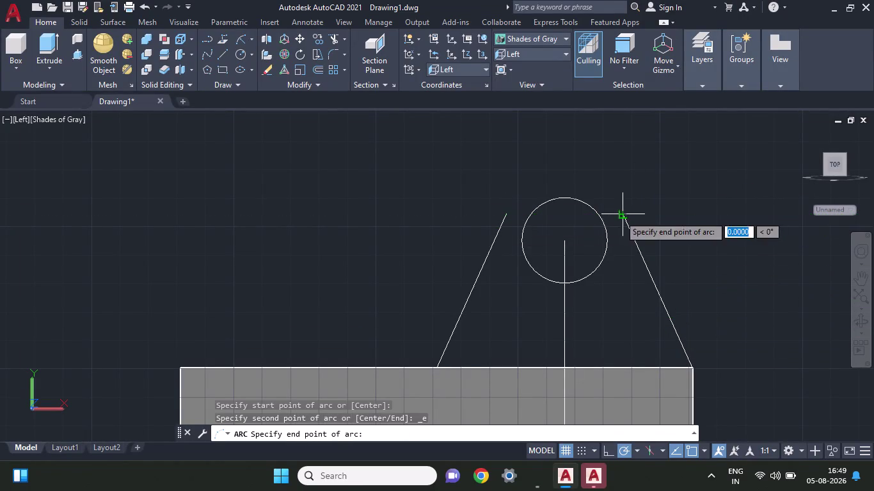
click(506, 216)
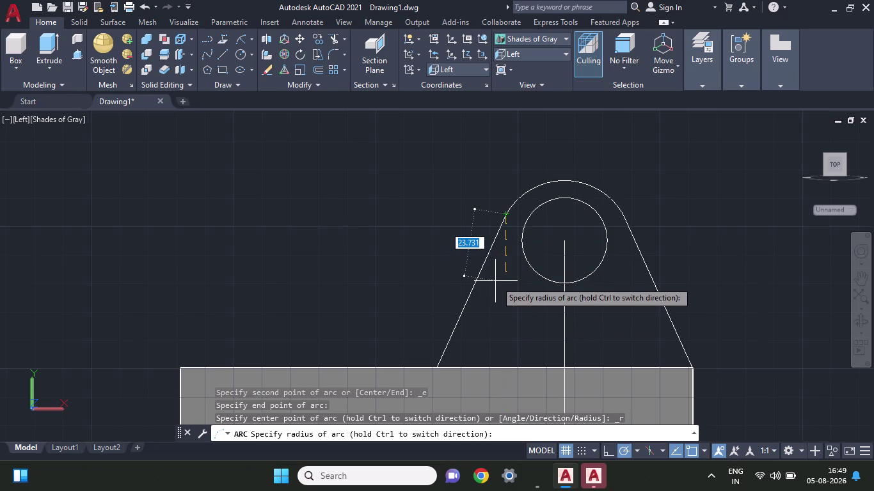
text(22.)
key(5)
key(Return)
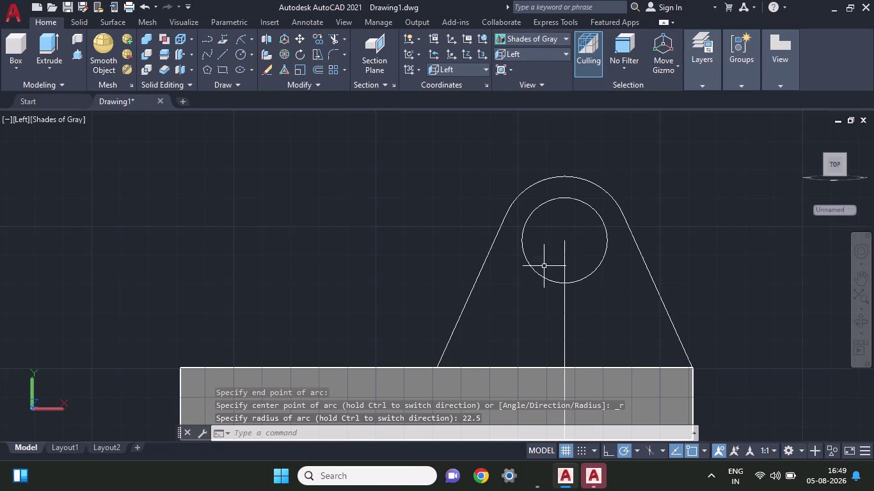
click(564, 323)
key(Delete)
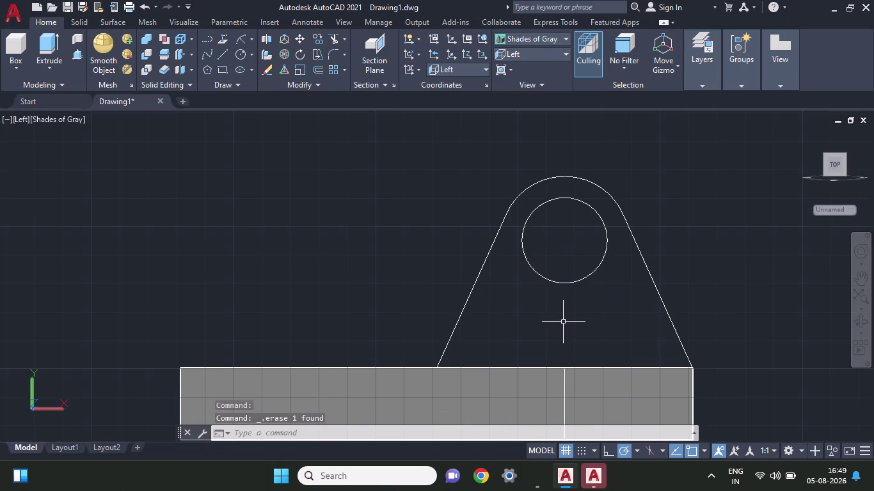
click(563, 377)
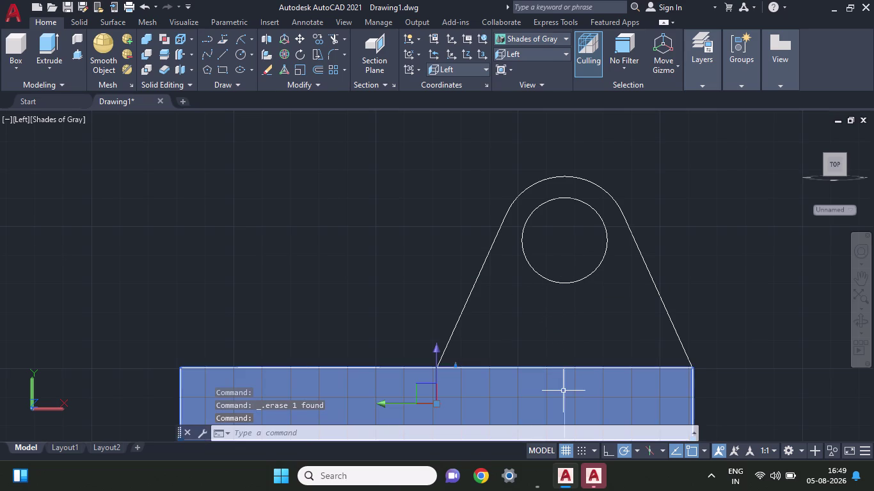
click(564, 391)
key(Escape)
click(564, 392)
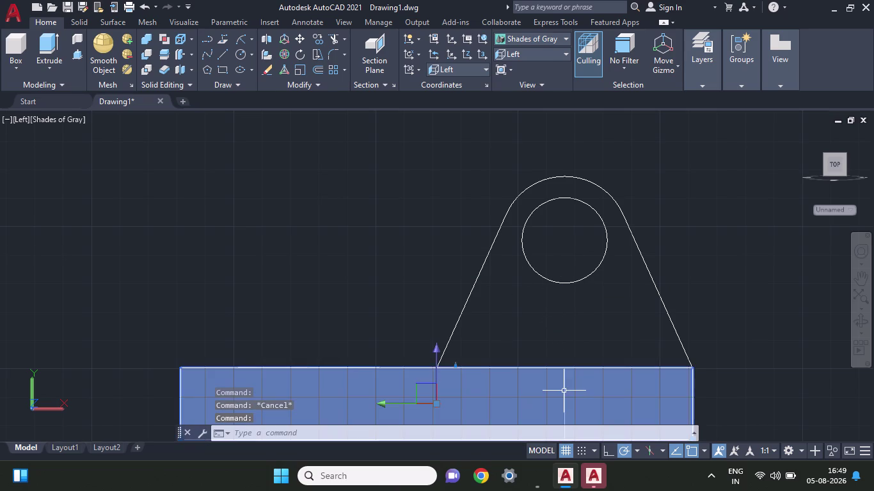
key(Escape)
click(564, 401)
scroll(down, 3)
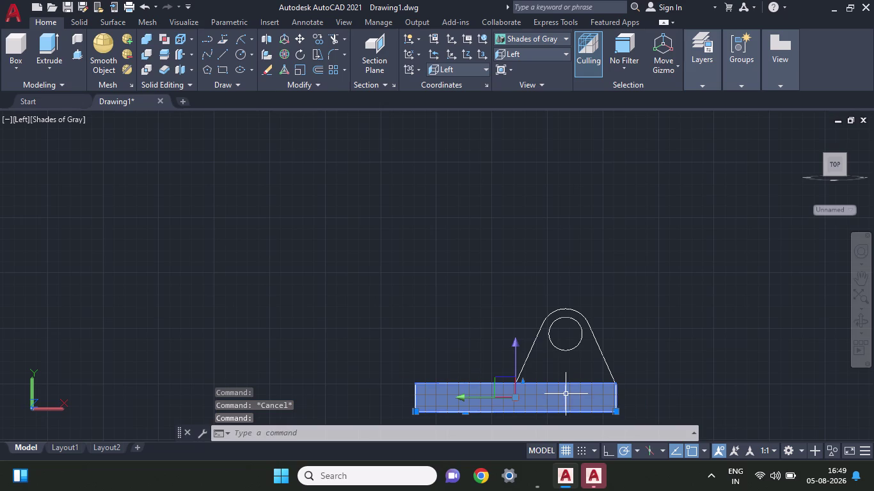
click(565, 401)
key(Escape)
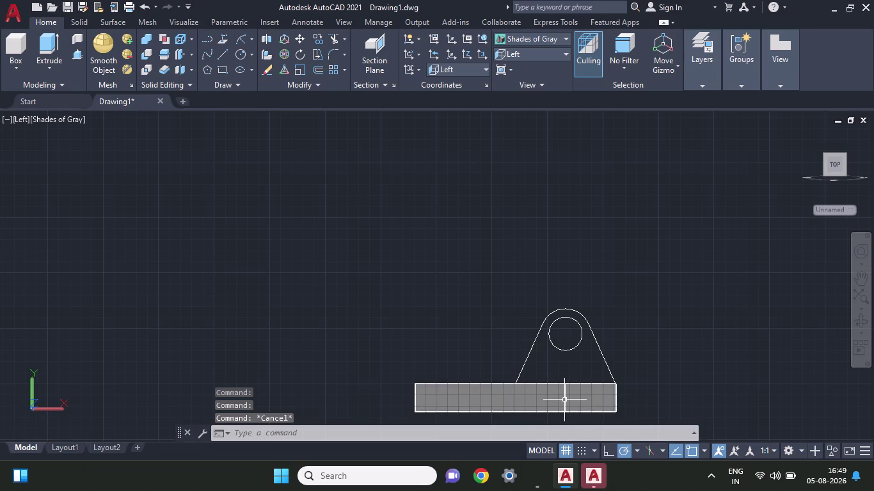
click(565, 401)
key(Escape)
click(565, 400)
scroll(down, 3)
scroll(up, 3)
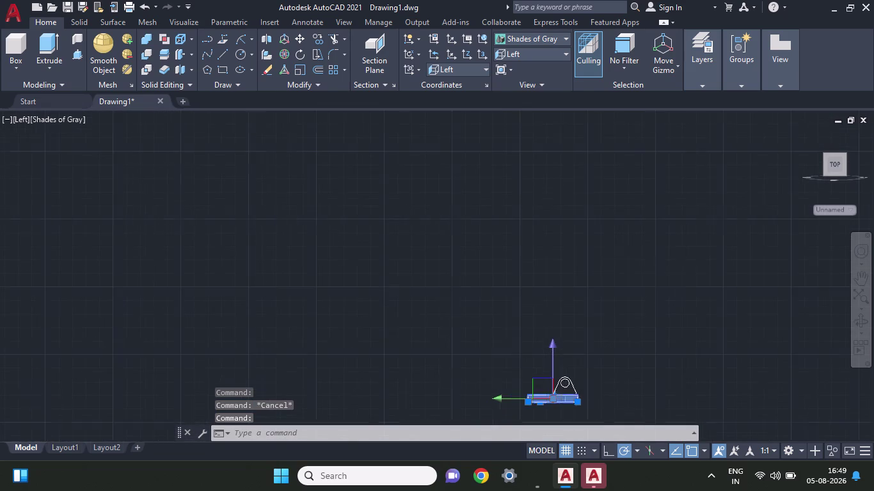
scroll(up, 3)
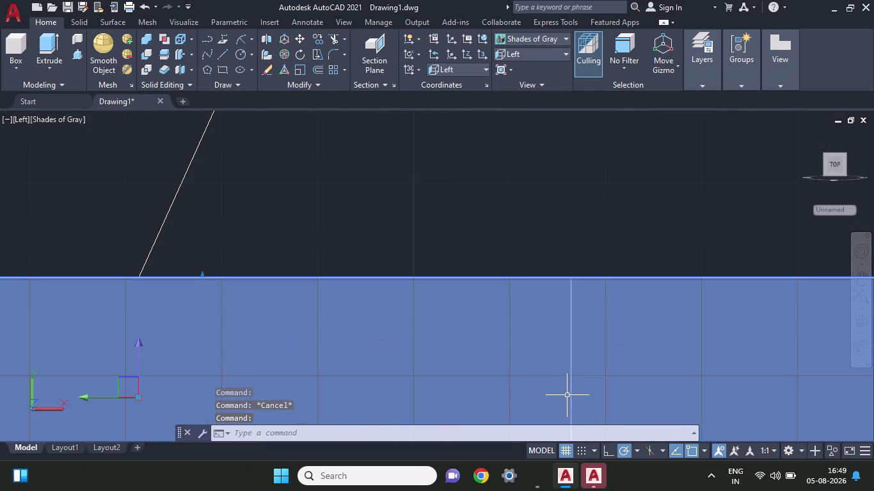
click(571, 393)
key(Escape)
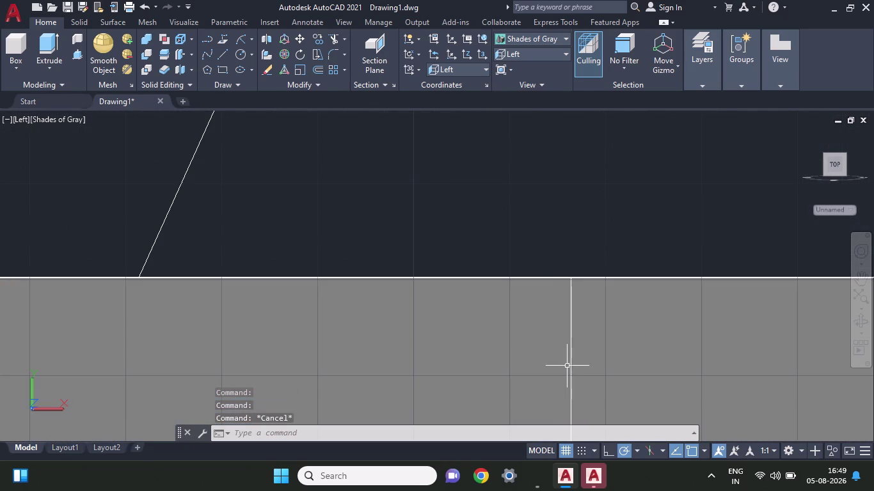
scroll(up, 3)
scroll(down, 3)
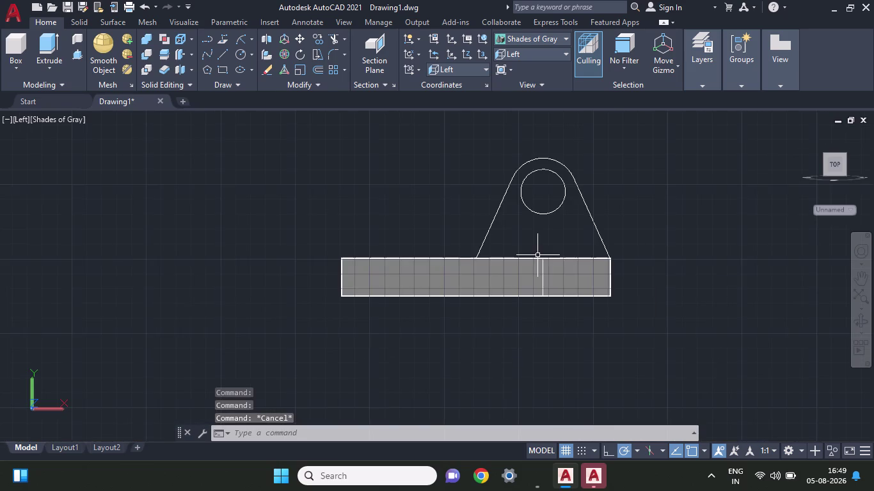
scroll(up, 3)
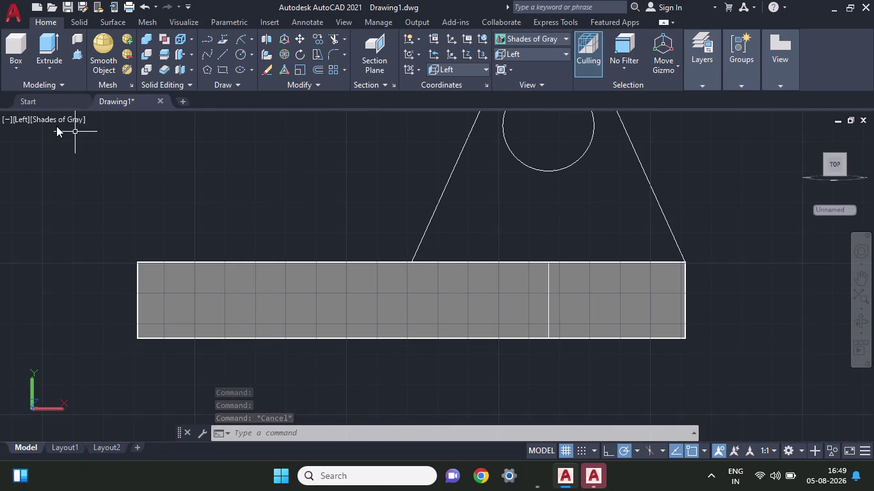
Switch to 2D Wireframe, delete the base plate's vertical line, then change the visual style.
click(56, 118)
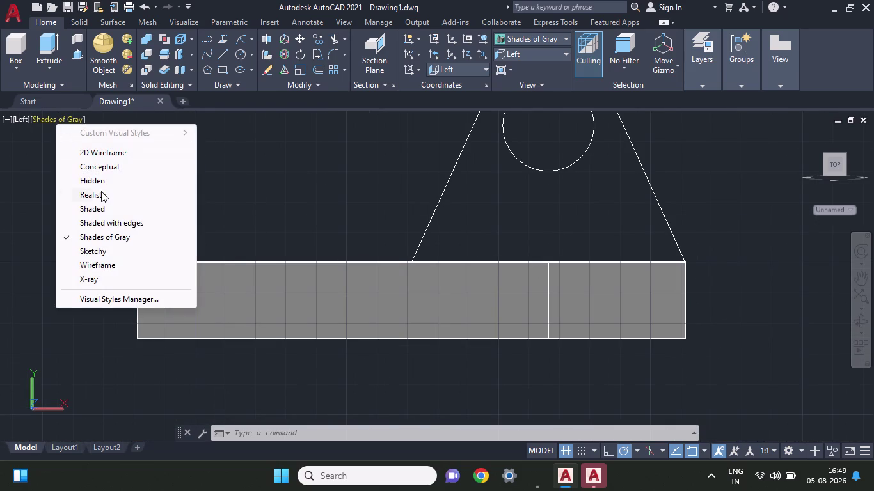
click(121, 153)
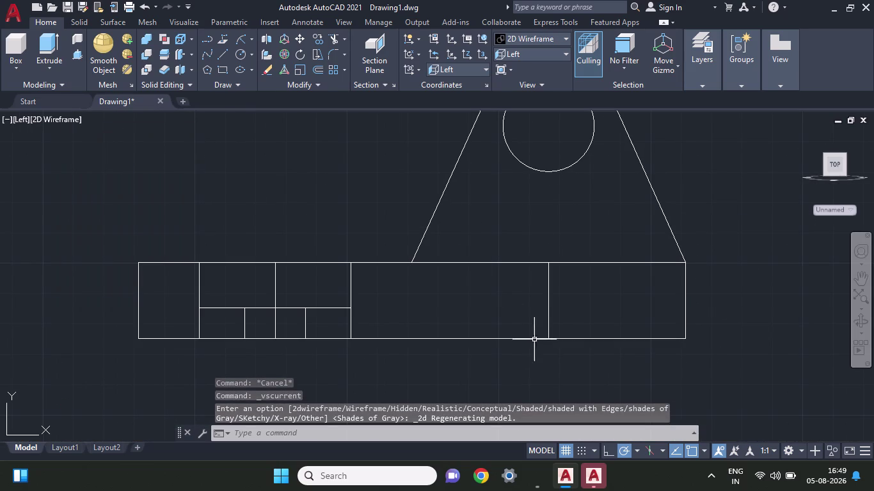
click(551, 312)
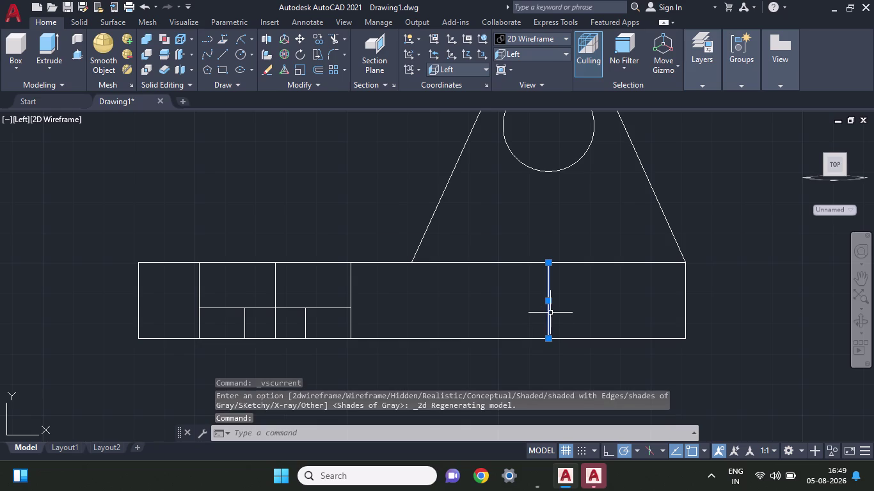
key(Delete)
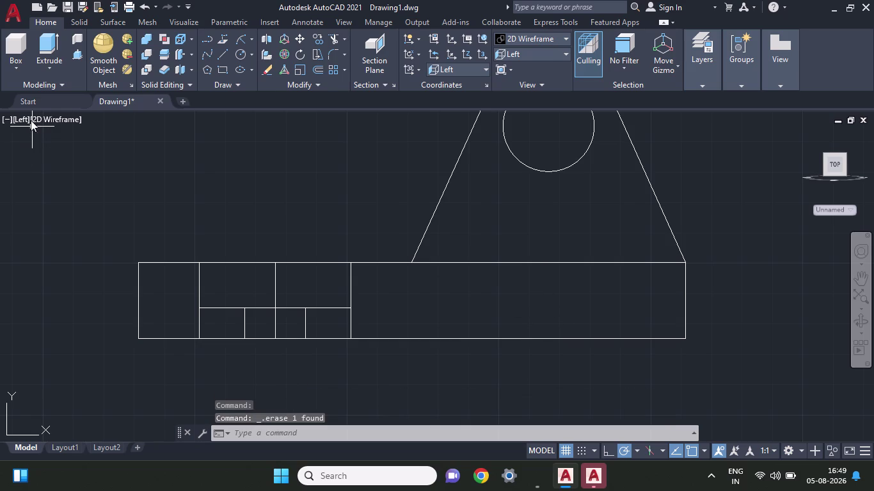
click(41, 118)
click(69, 123)
click(143, 234)
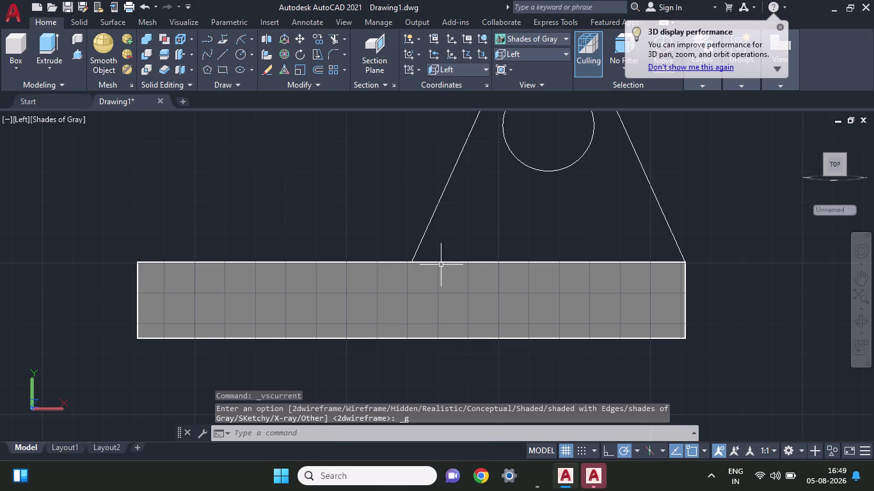
Orbit and zoom into a 3D view of the bracket, then cancel a press-pull attempt.
scroll(up, 3)
middle_drag(362, 202, 354, 226)
scroll(up, 3)
scroll(up, 3)
scroll(down, 3)
scroll(up, 3)
scroll(down, 3)
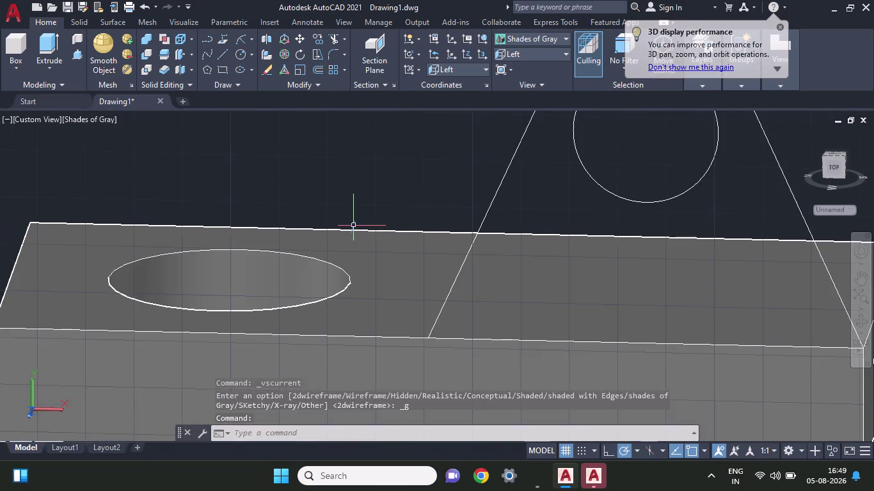
scroll(down, 3)
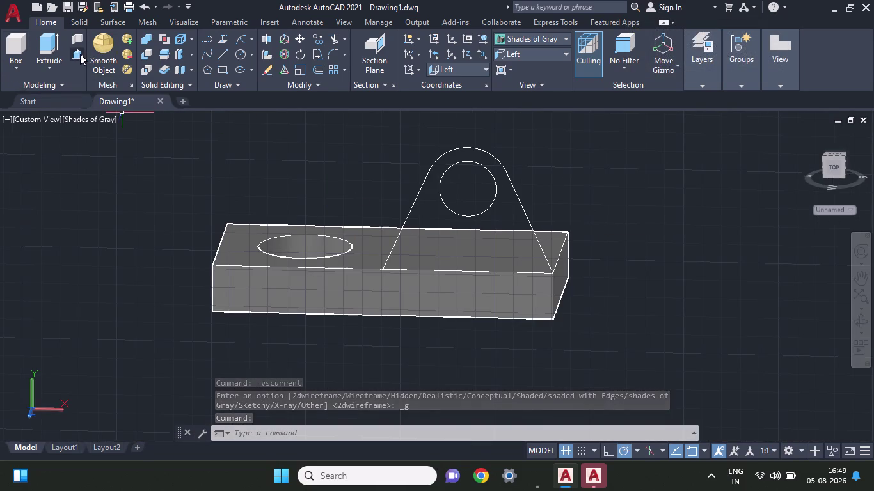
click(80, 53)
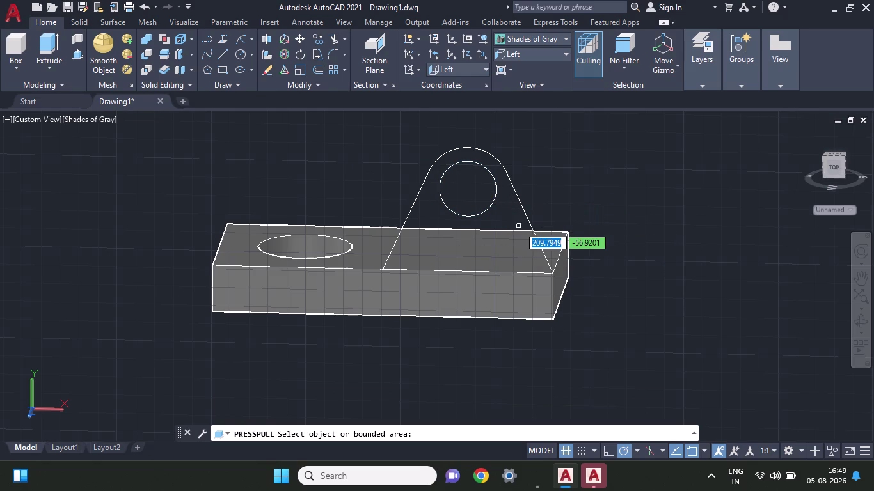
key(Escape)
Select the lug's side lines, hole circle and base plate, then clear the picks.
click(527, 220)
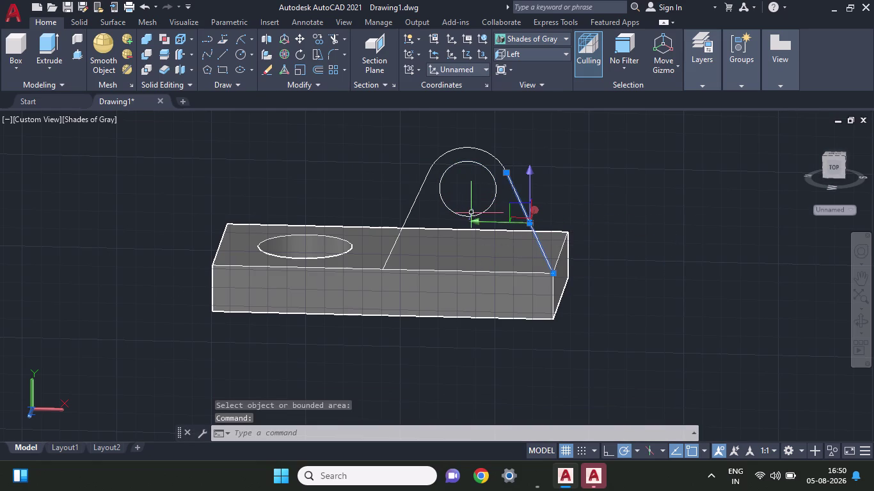
click(453, 210)
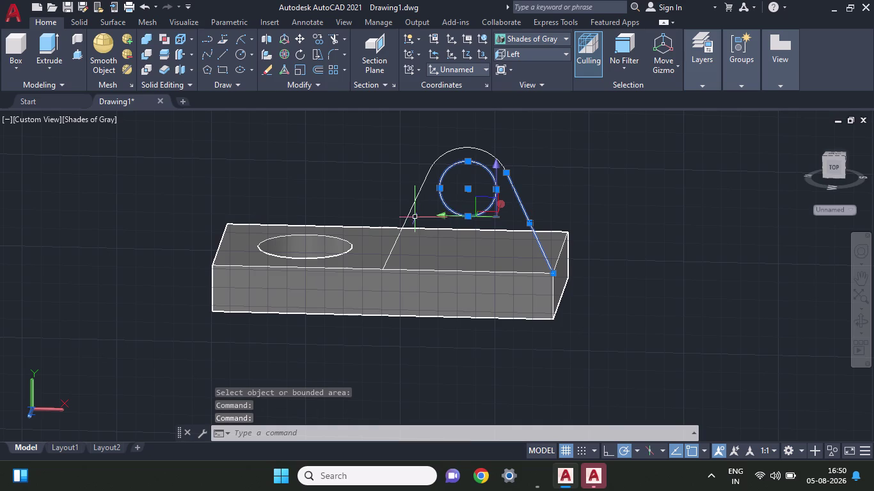
click(403, 221)
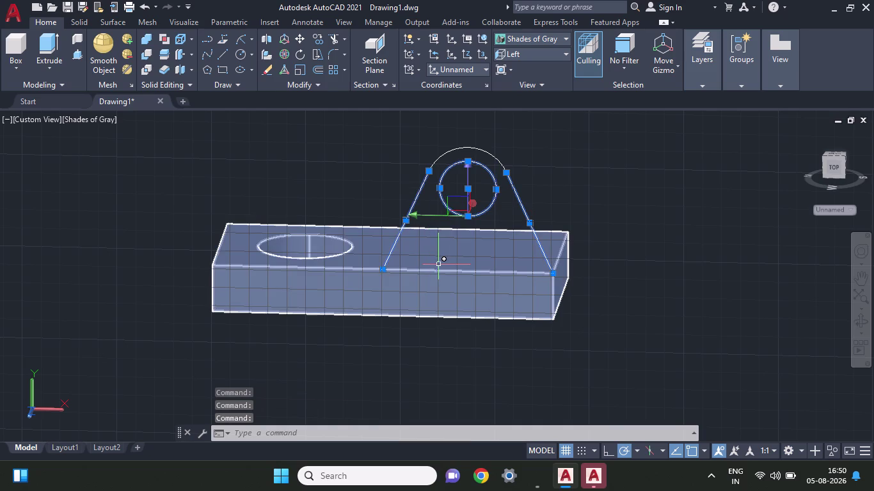
click(438, 273)
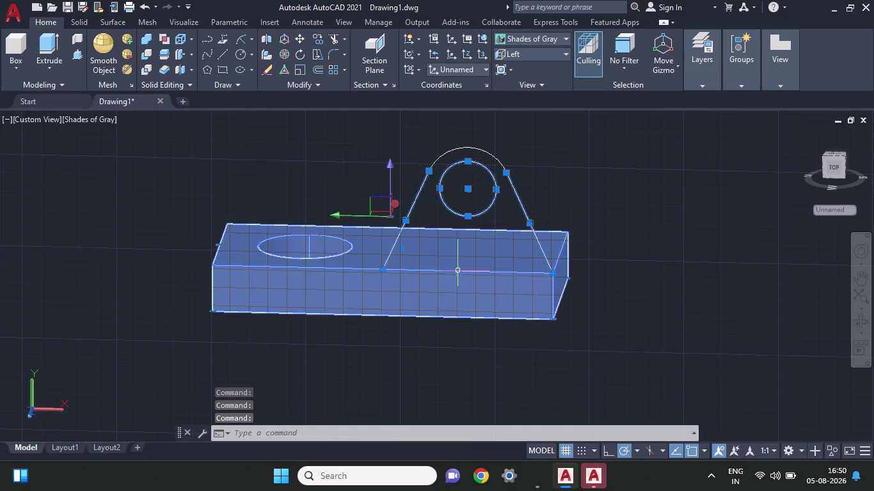
key(Escape)
click(532, 274)
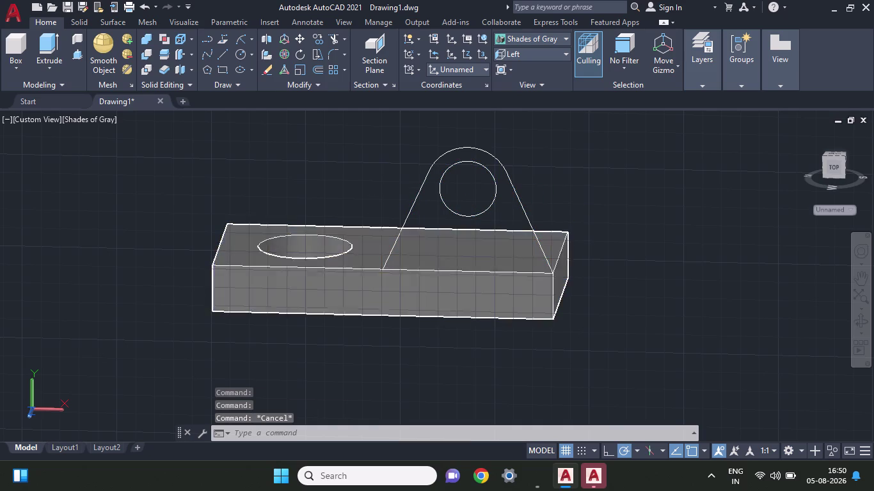
key(Escape)
click(537, 274)
key(Escape)
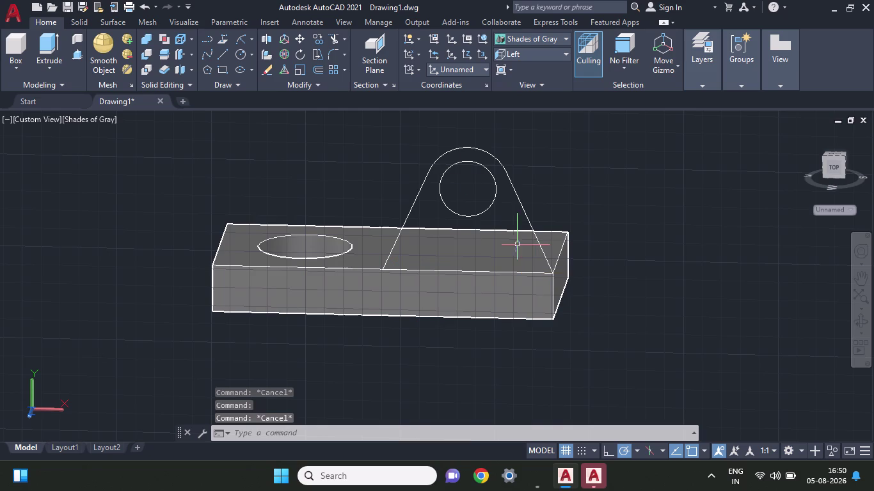
click(219, 50)
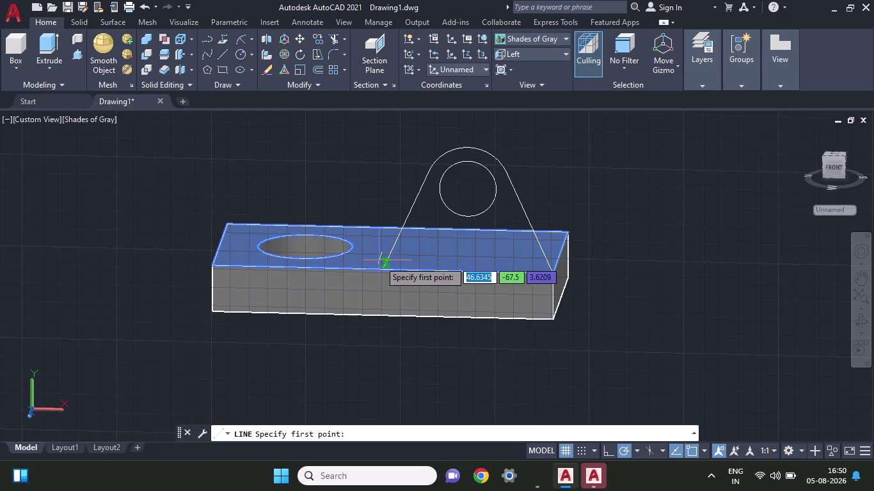
Draw a line across the lug's base from its left to its right base corner.
click(380, 271)
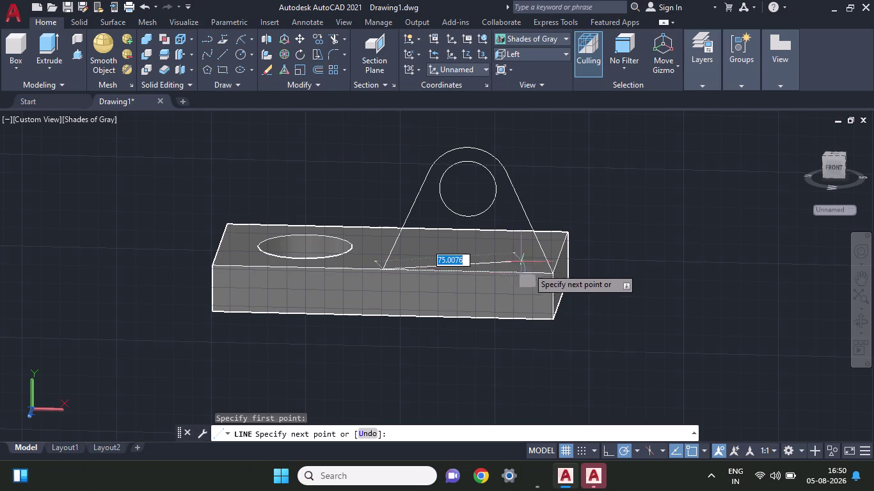
click(553, 270)
key(Escape)
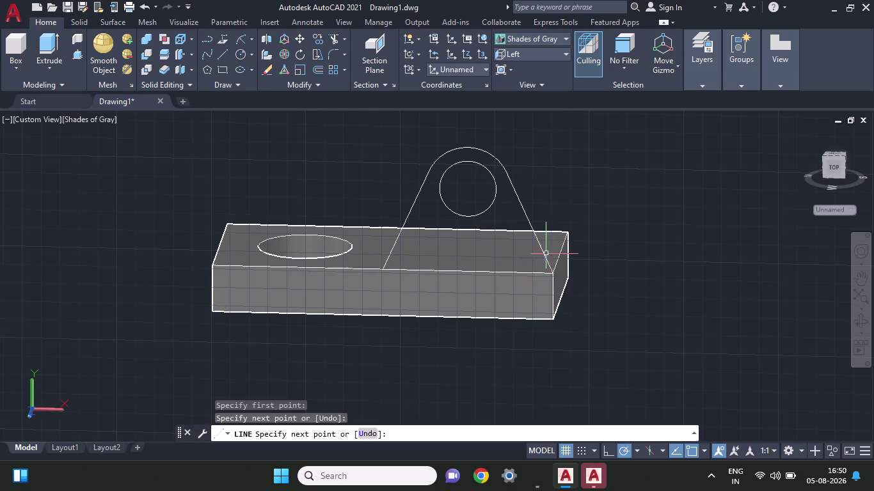
Try picking the lug's base line, side lines and circle, clearing the picks twice.
click(530, 272)
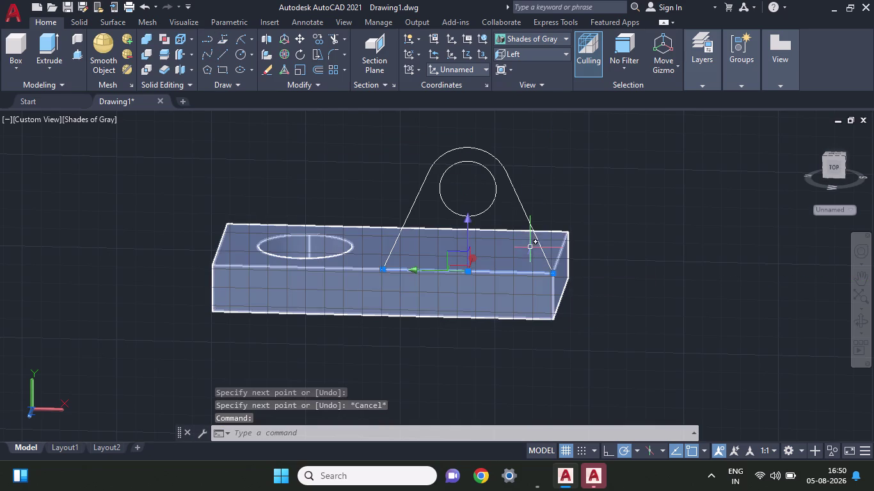
click(531, 223)
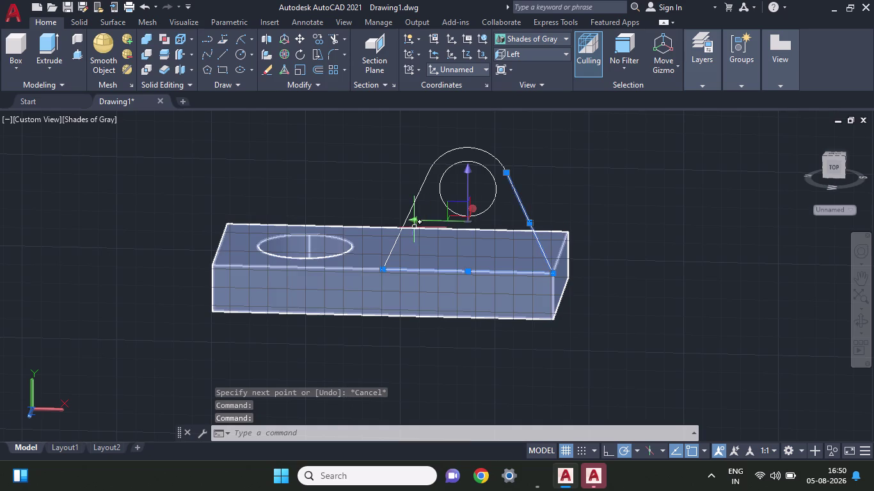
click(403, 233)
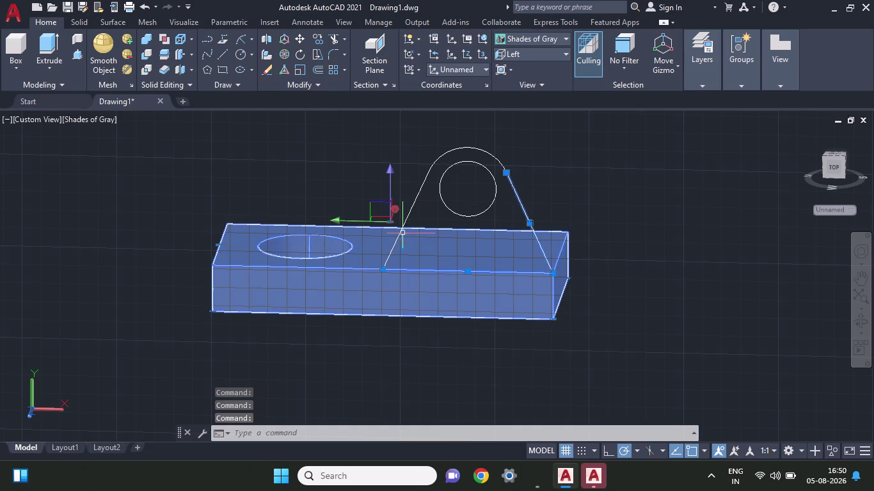
key(Escape)
click(416, 206)
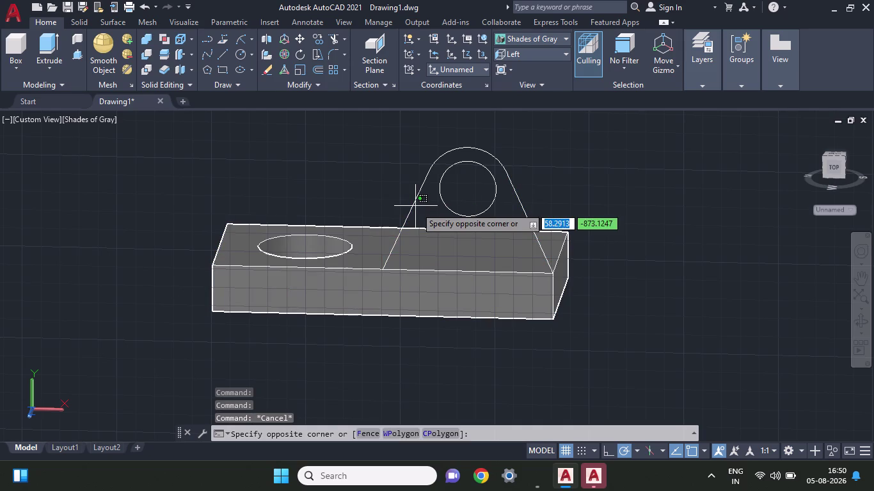
click(412, 209)
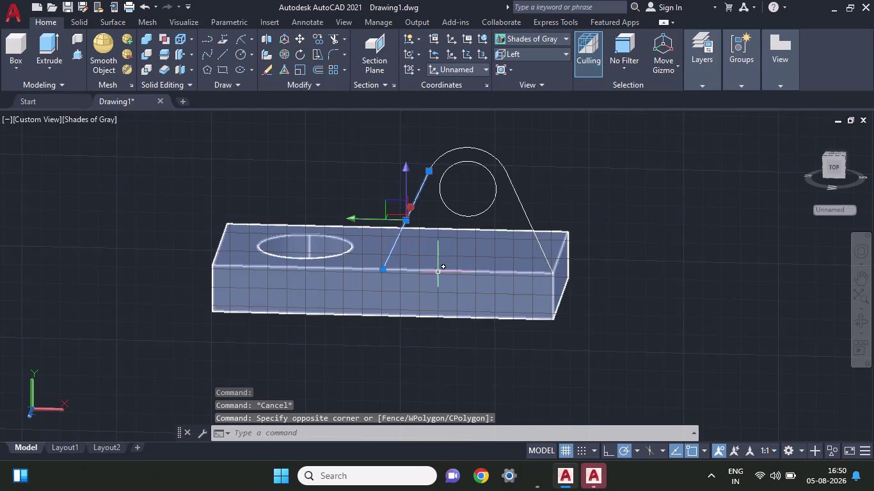
click(438, 273)
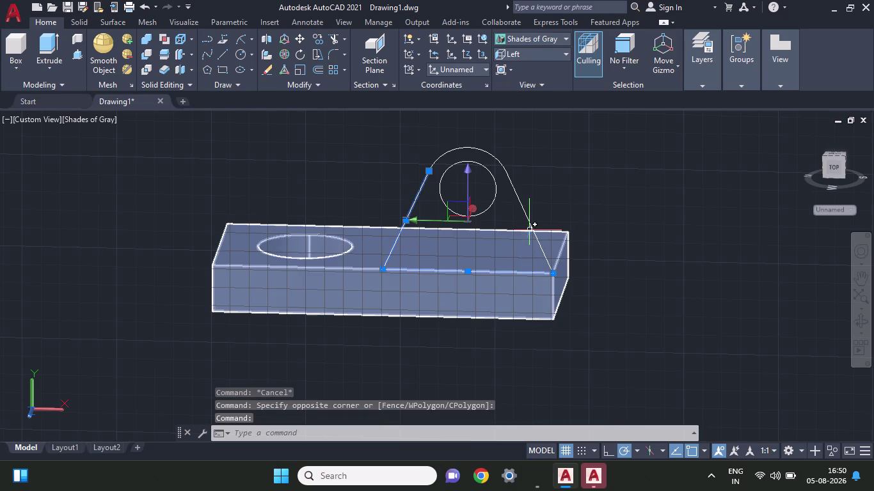
click(530, 230)
key(Escape)
Select the lug's right side, base line, hole circle, left side and top arc.
click(530, 227)
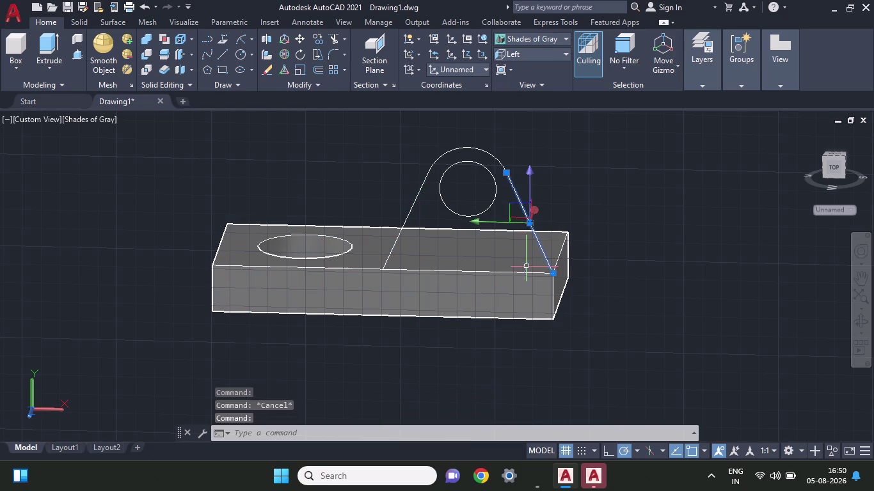
click(525, 275)
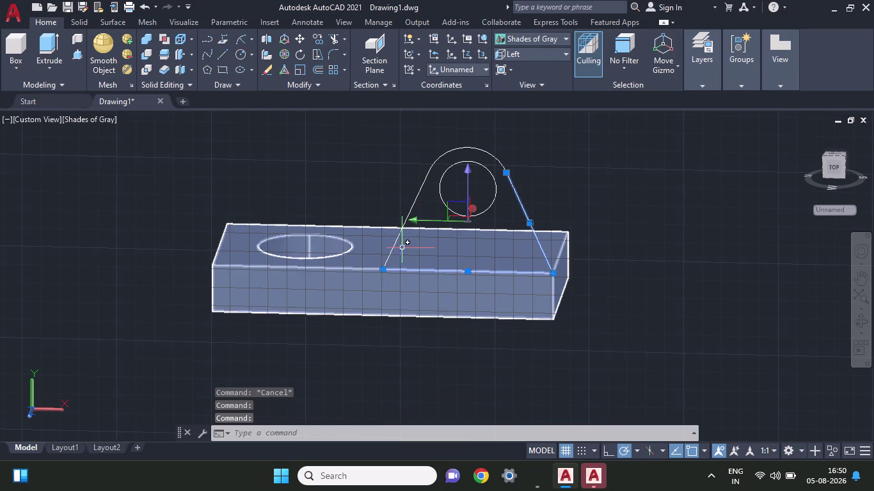
click(391, 252)
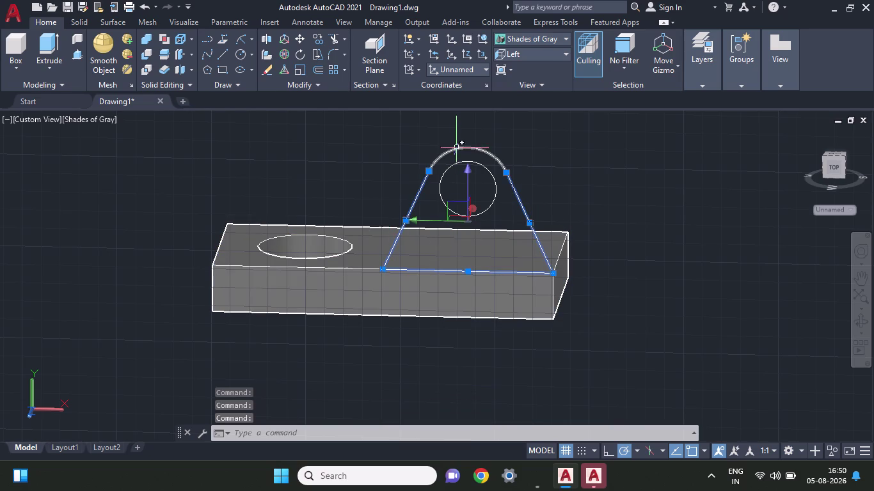
click(456, 147)
click(450, 171)
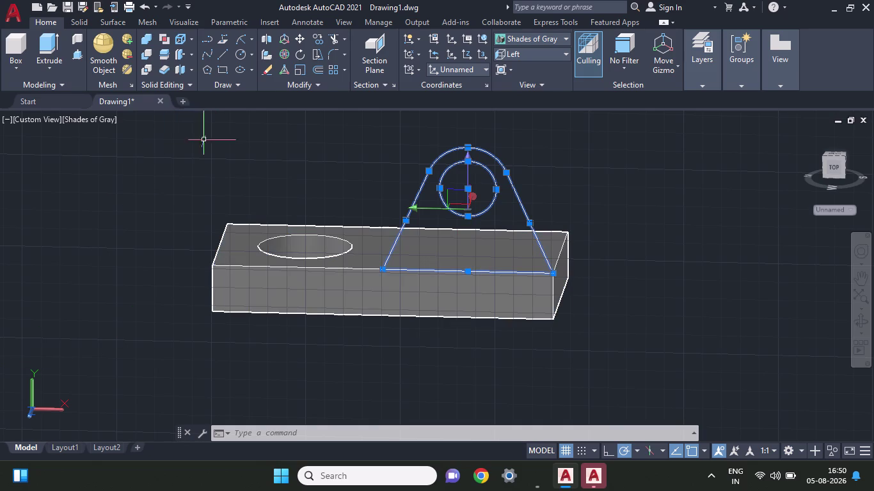
JOIN the lug's top arc, two side lines and base line into one polyline.
text(jo)
text(i)
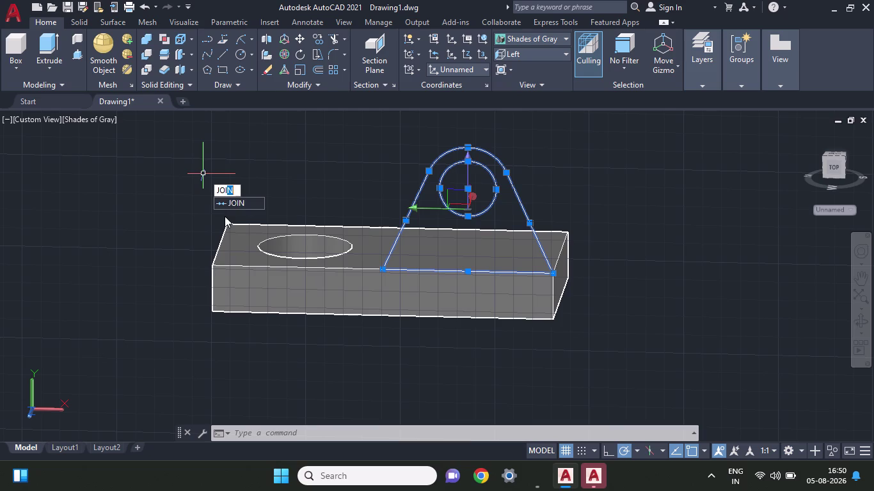
key(n)
click(228, 205)
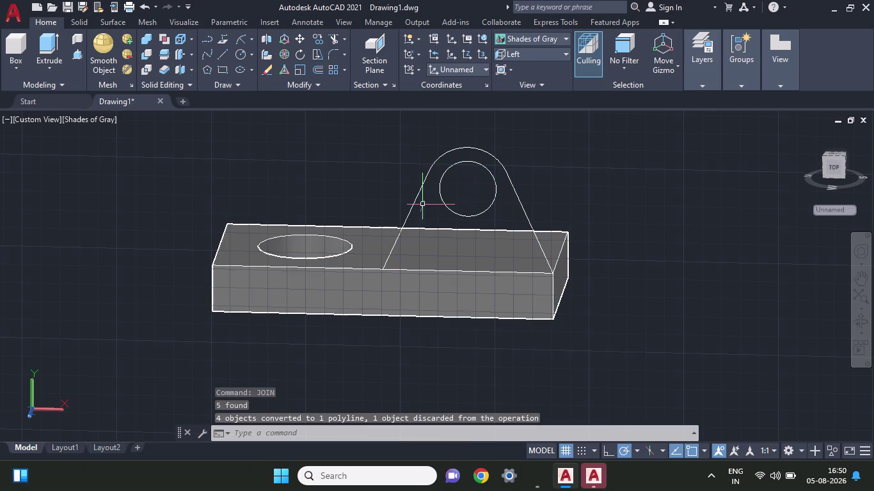
click(77, 52)
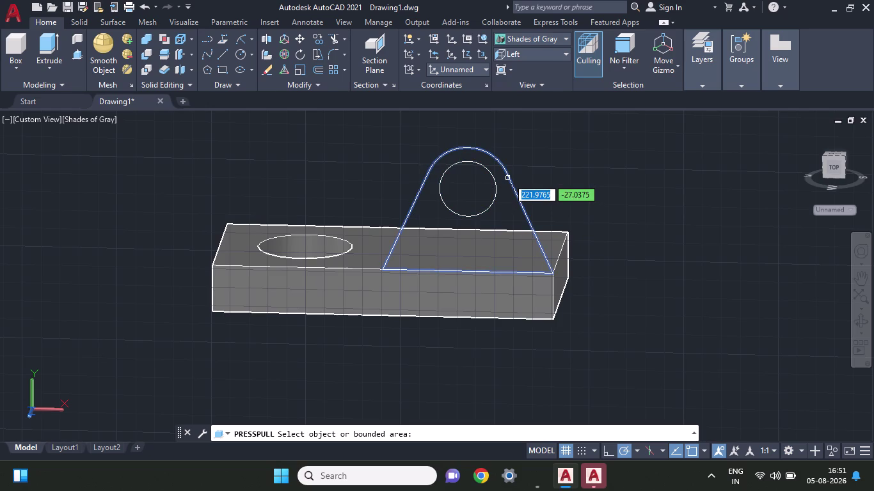
End the press-pull and join the arch outline pieces again.
middle_drag(529, 188, 520, 224)
scroll(up, 3)
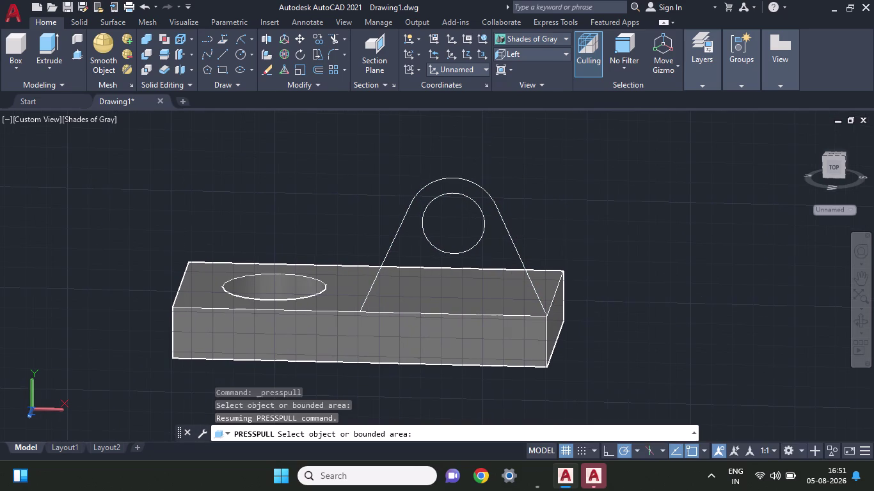
middle_drag(520, 224, 512, 251)
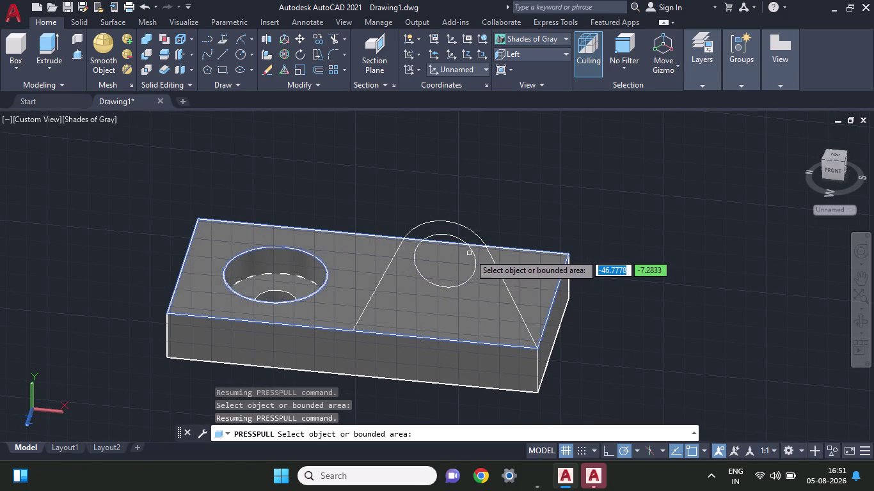
key(Escape)
click(445, 224)
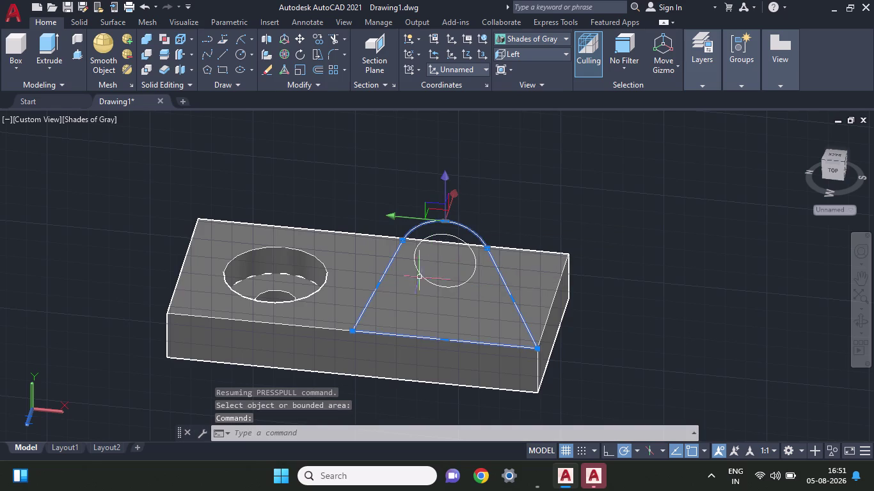
click(421, 275)
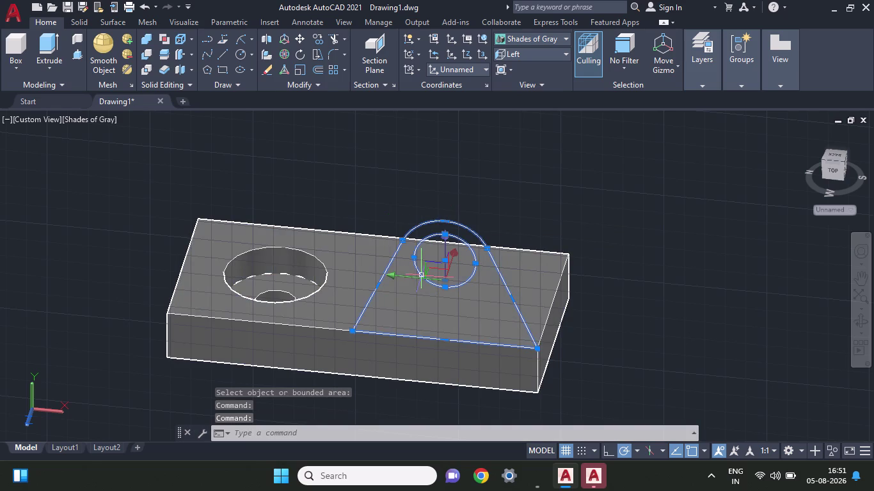
key(j)
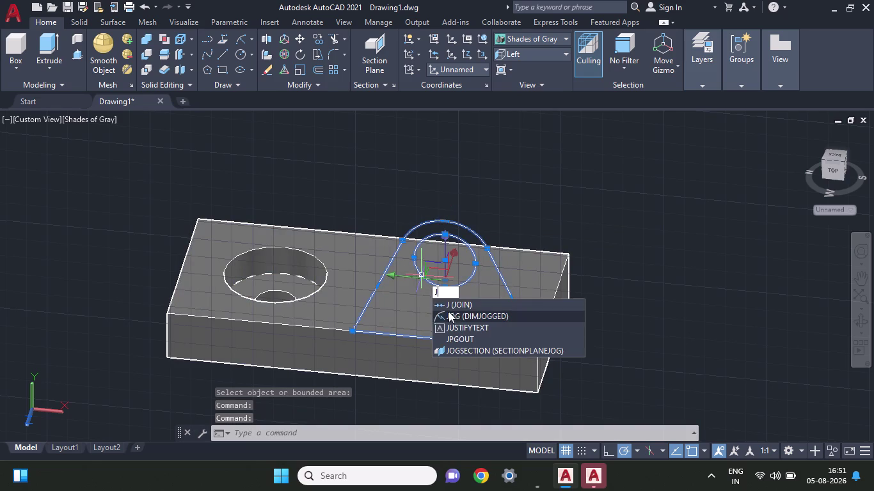
click(447, 306)
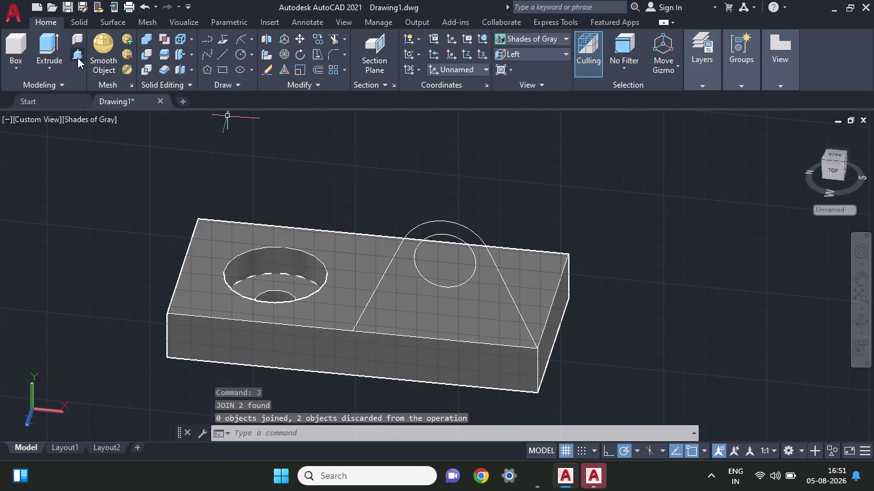
Press-pull the arch region 15 units thick and push its circle through as a hole.
click(77, 52)
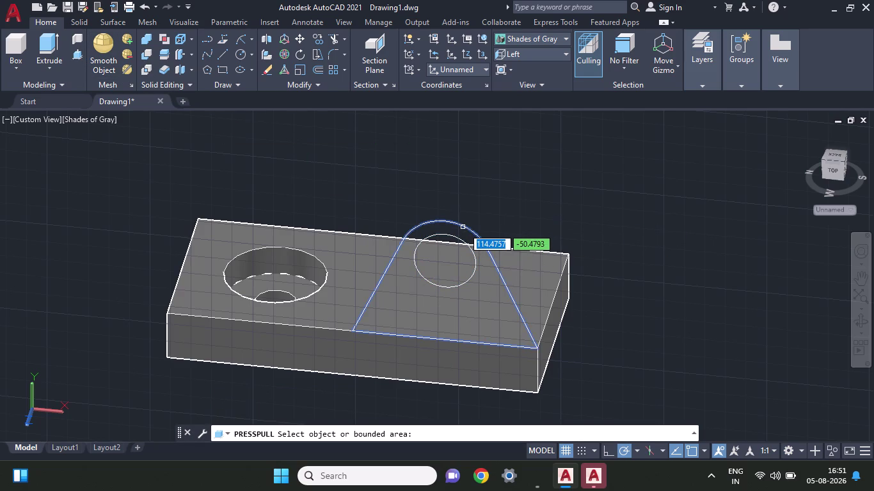
click(463, 227)
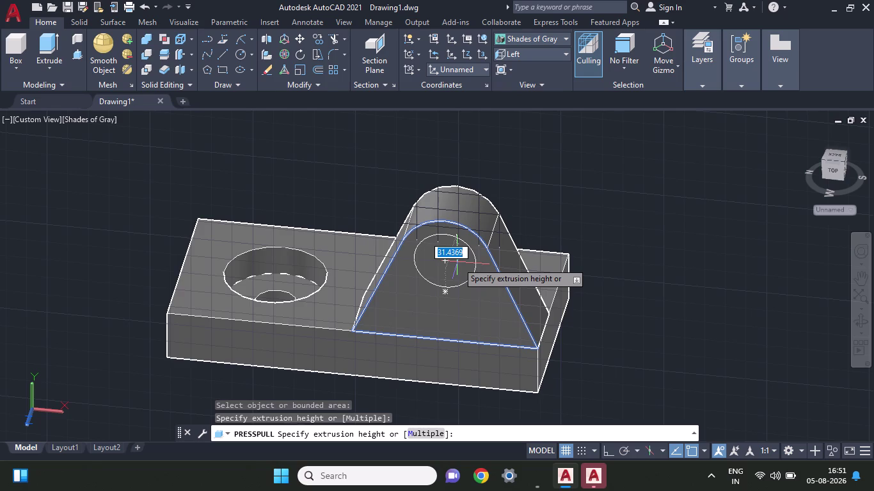
text(15)
key(Return)
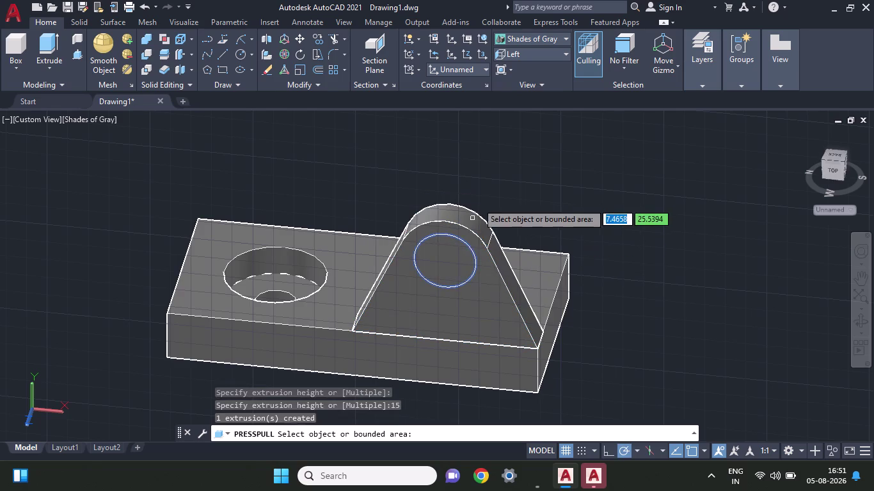
click(455, 272)
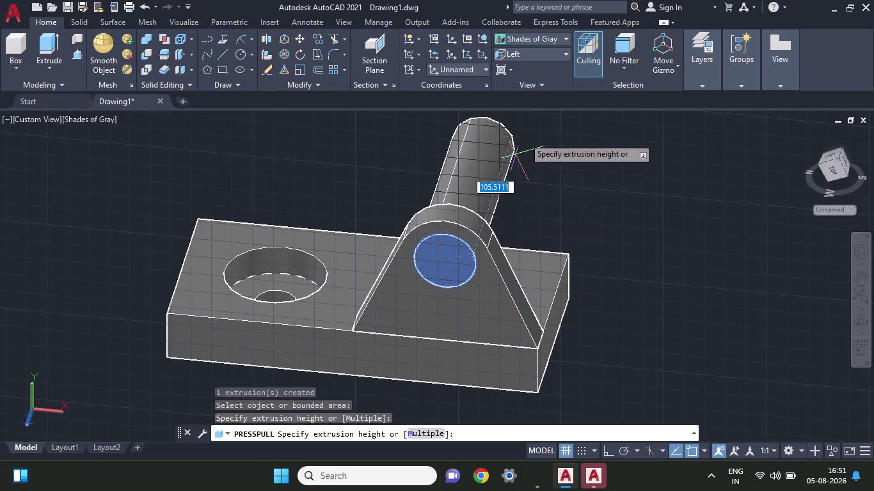
click(539, 115)
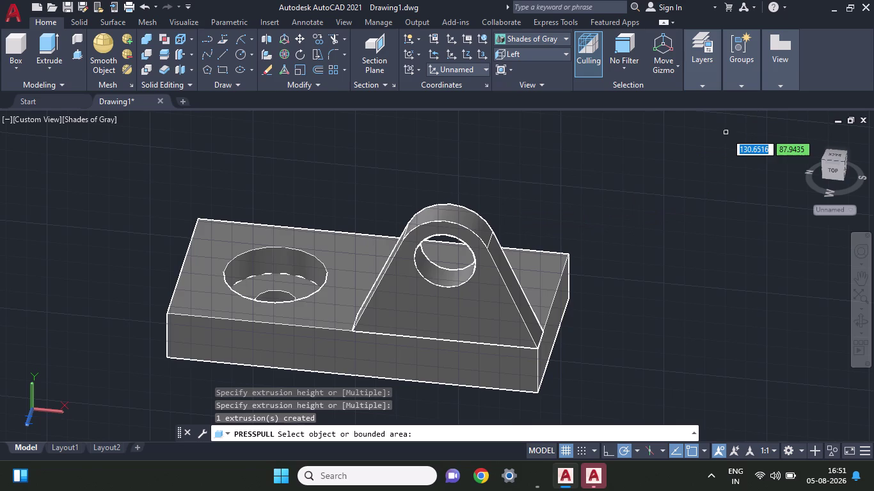
End the press-pull and orbit to view the holed lug from above.
key(Escape)
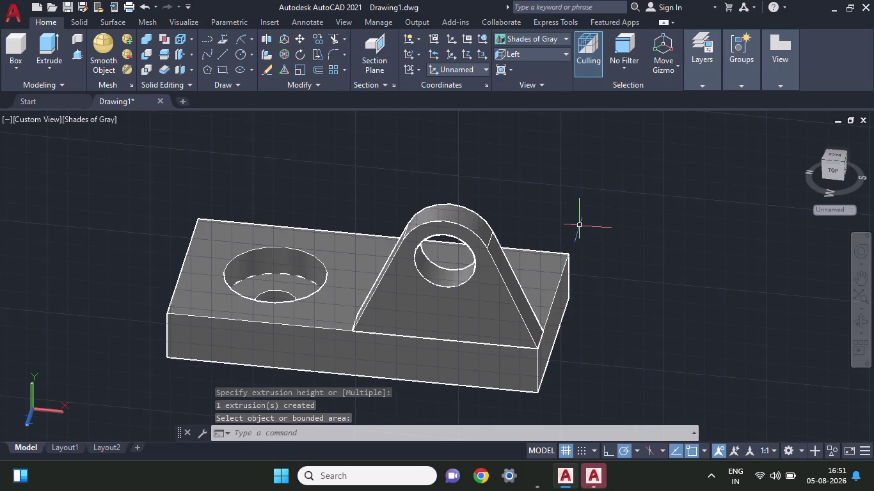
middle_drag(580, 222, 522, 242)
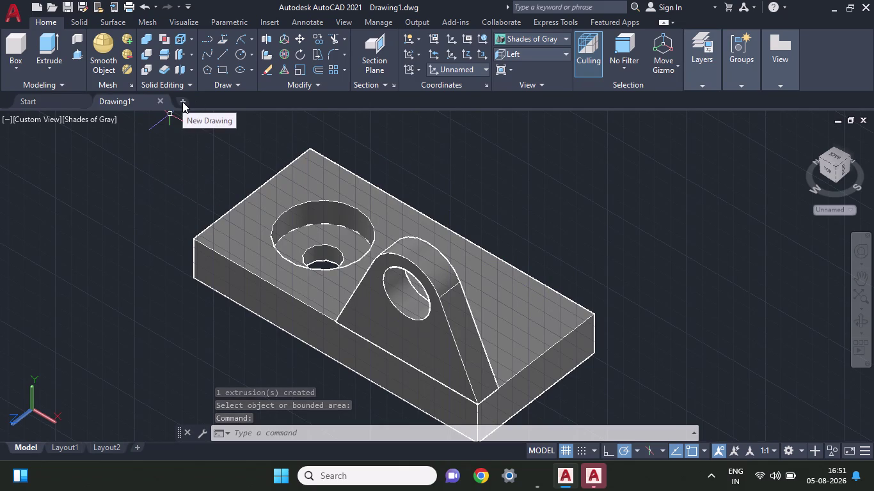
click(319, 38)
Copy the lug solid from its front corner to the base plate's far edge.
click(444, 307)
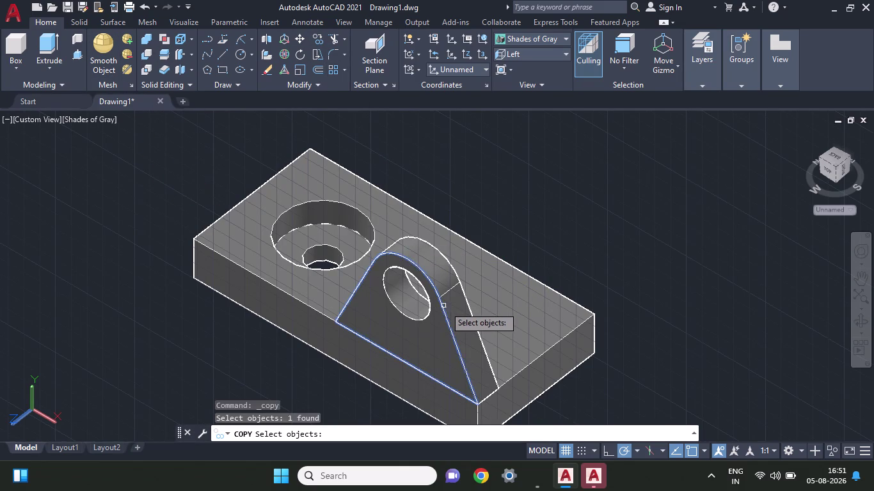
click(454, 307)
key(Escape)
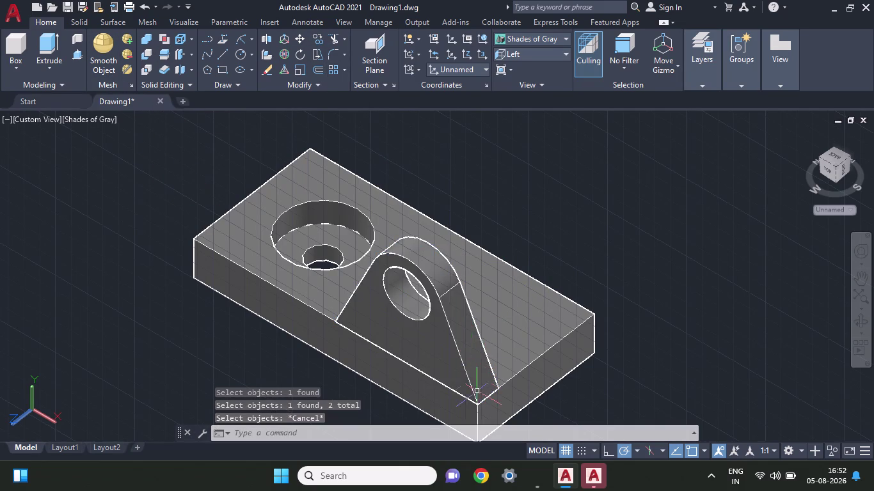
click(315, 40)
click(444, 335)
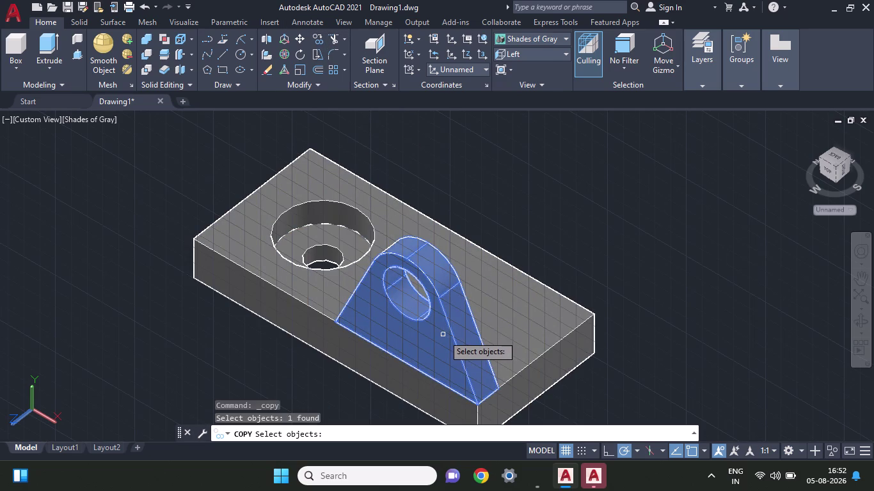
key(Return)
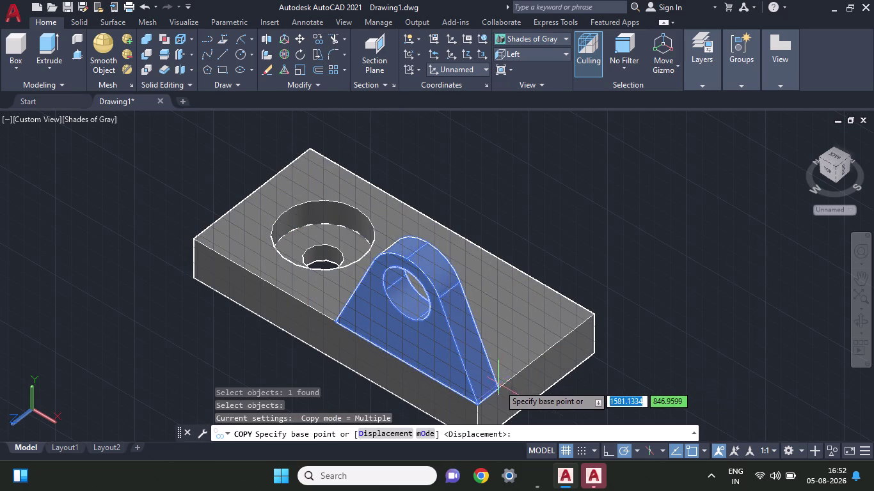
click(498, 388)
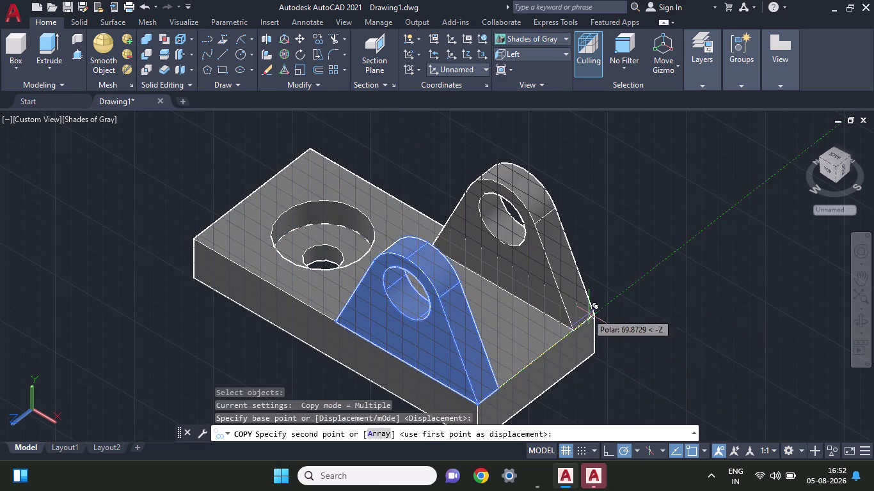
click(593, 316)
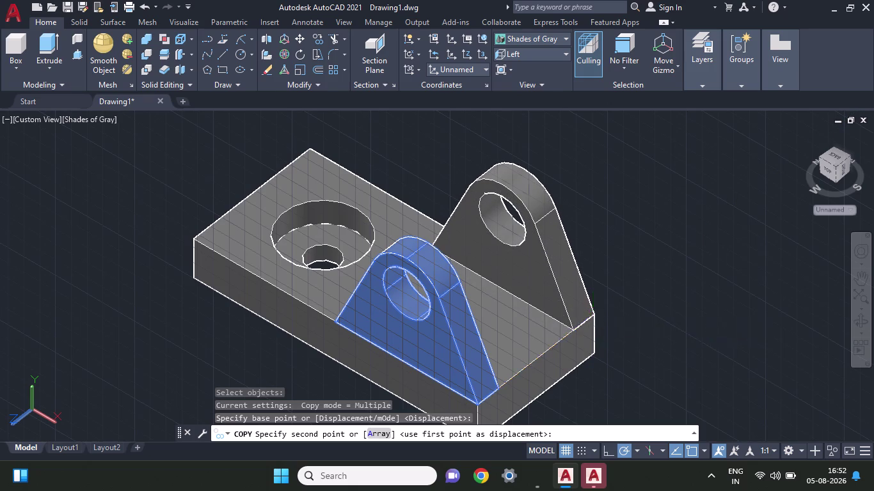
key(Escape)
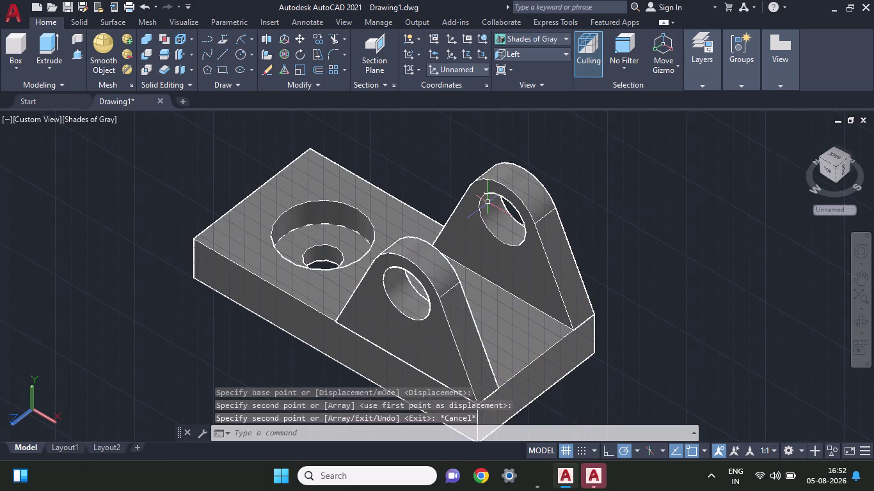
scroll(up, 3)
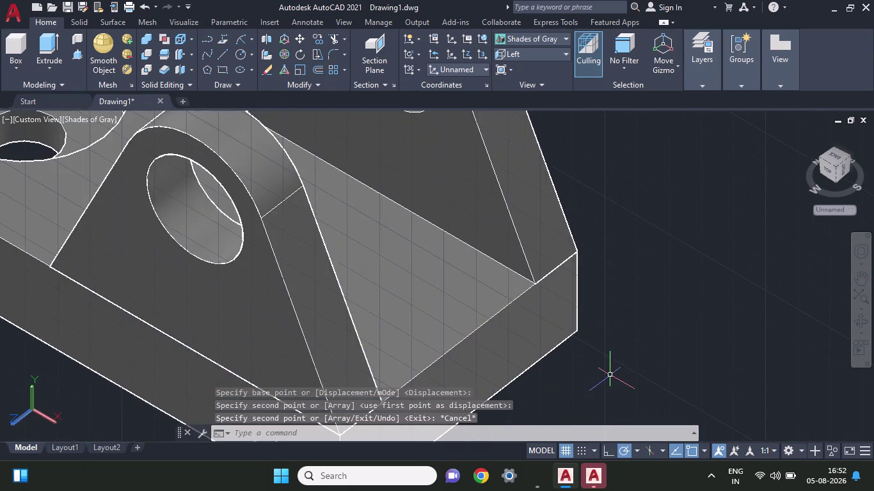
Zoom and orbit around the bracket, then switch to the Bottom preset view.
scroll(down, 3)
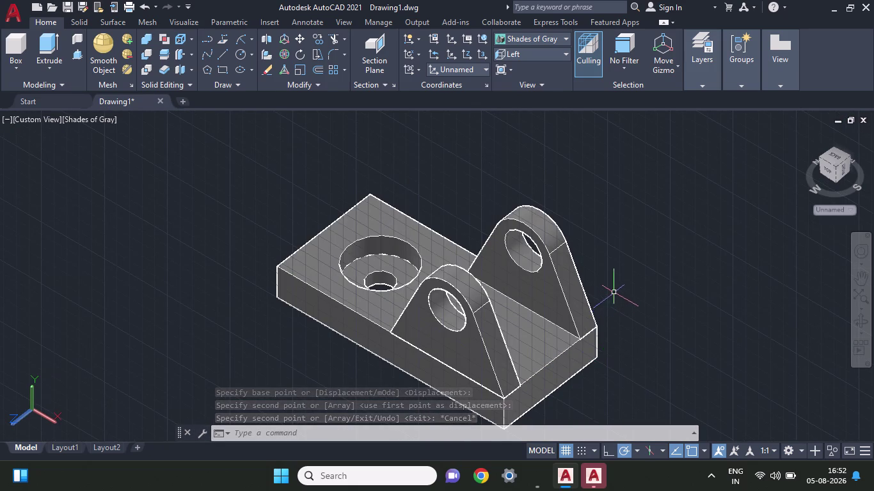
middle_drag(614, 293, 559, 334)
scroll(up, 3)
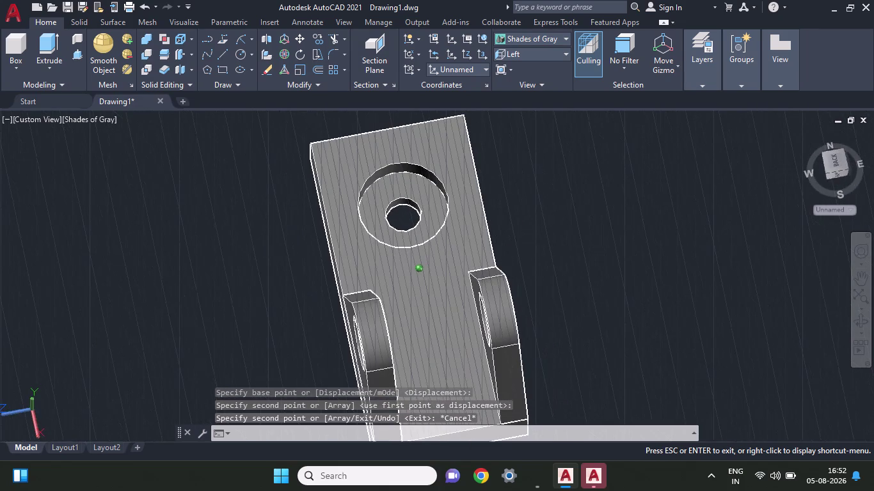
scroll(down, 3)
scroll(down, 3)
scroll(up, 3)
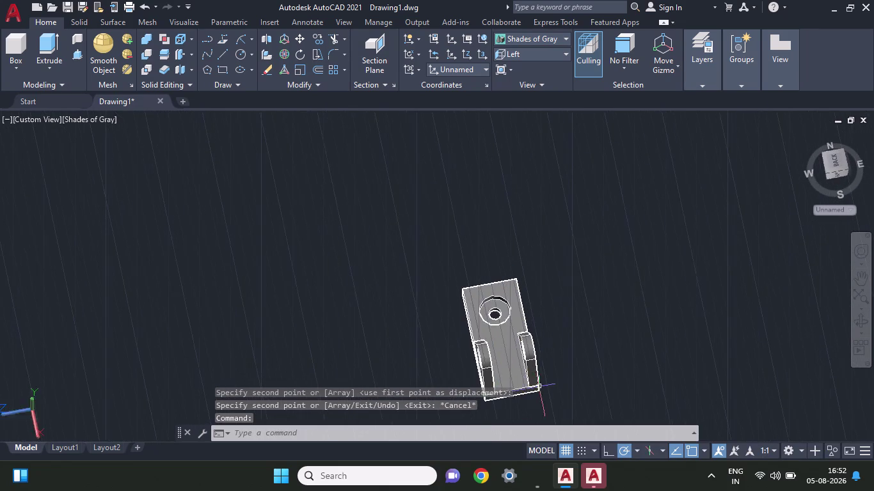
scroll(up, 3)
scroll(down, 3)
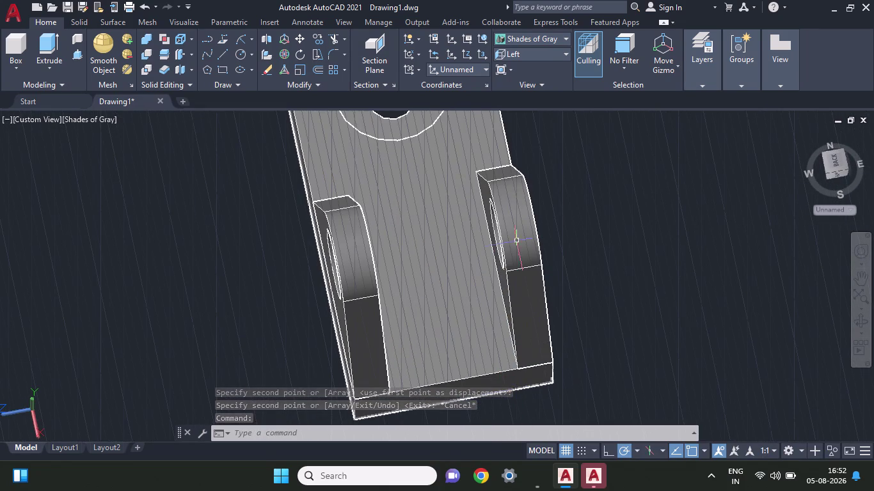
click(552, 52)
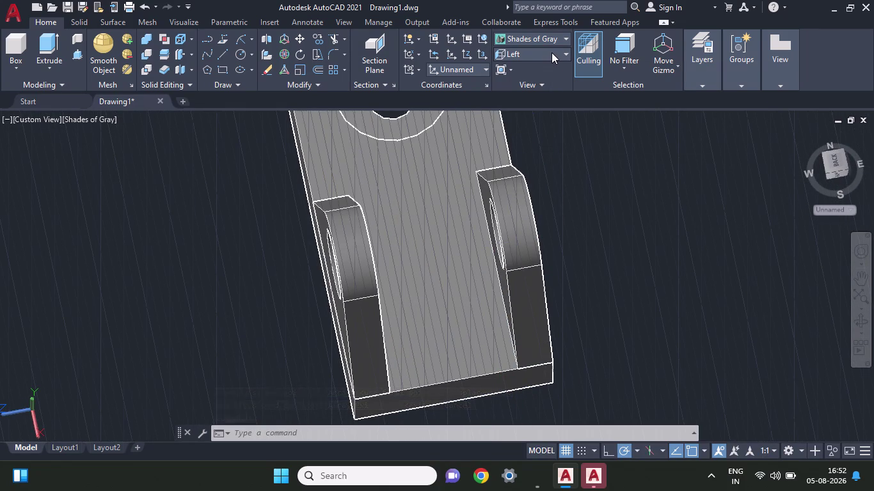
click(532, 82)
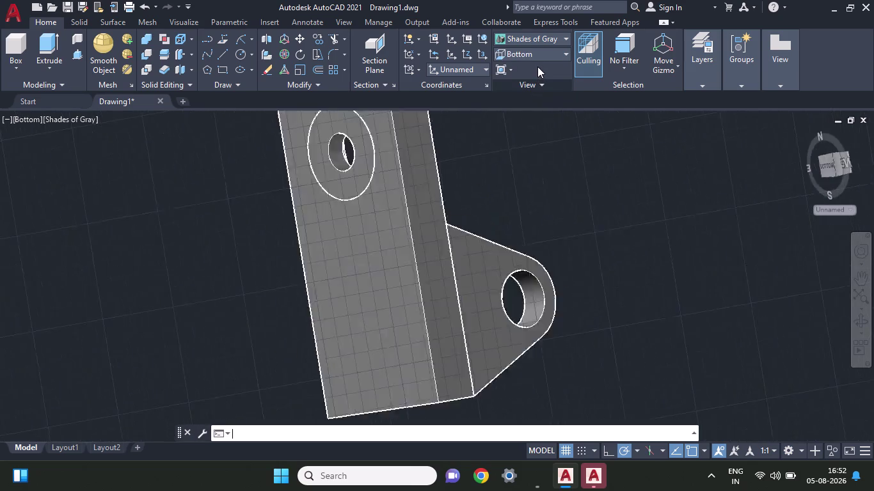
Switch the bracket to the Top preset view.
click(544, 50)
click(543, 54)
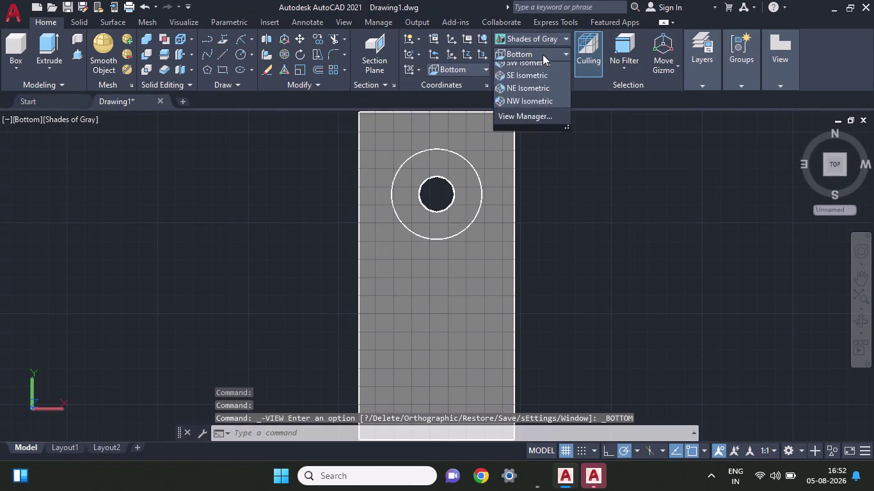
click(538, 71)
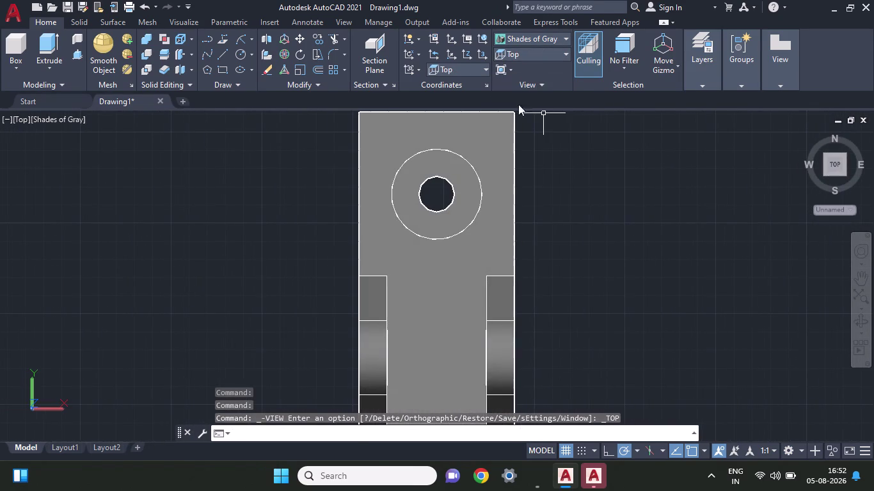
click(223, 56)
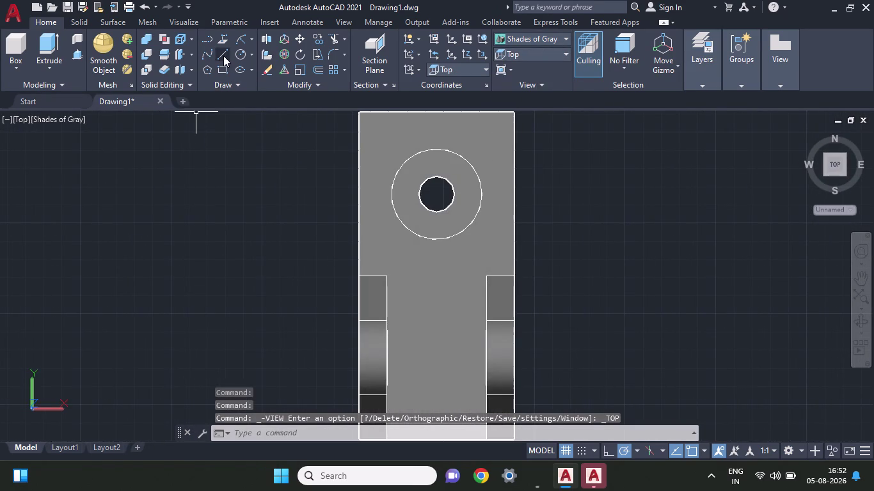
Start a gusset line across the plate, cancel it, and zoom in on the bracket.
click(388, 277)
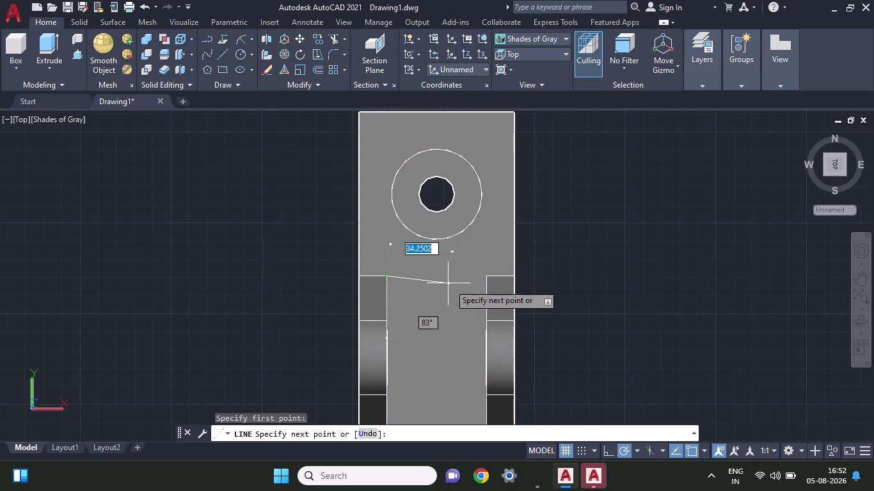
click(488, 277)
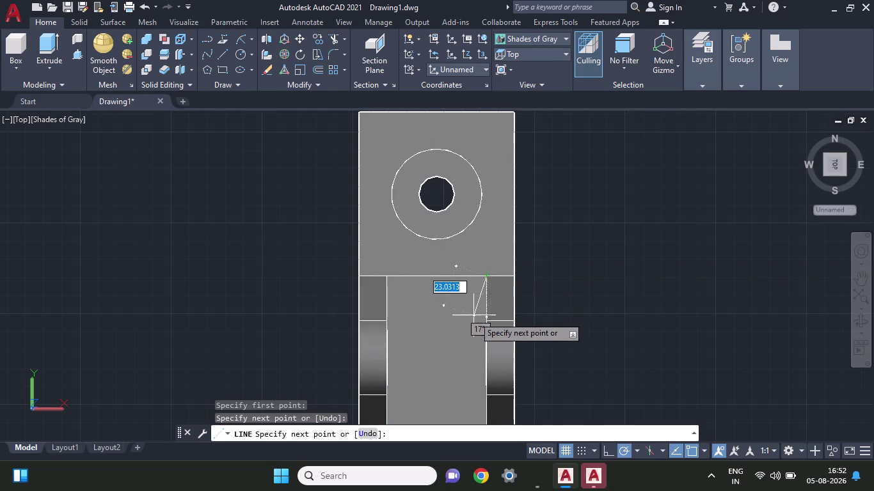
key(Escape)
scroll(up, 3)
scroll(down, 3)
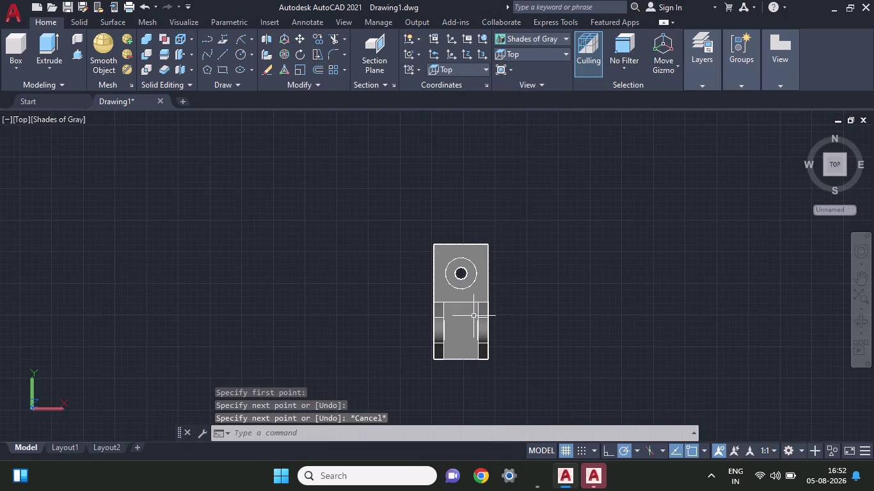
scroll(up, 3)
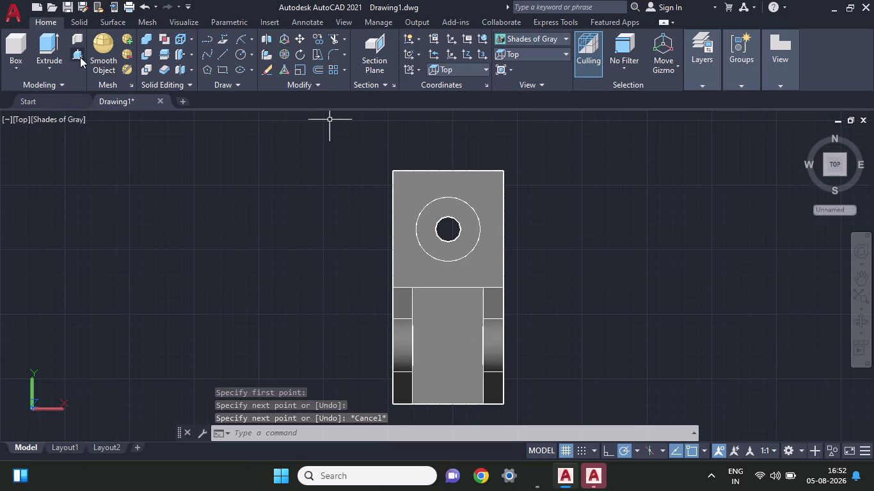
Press-pull the area between the two lugs up 25 units.
click(79, 54)
click(466, 387)
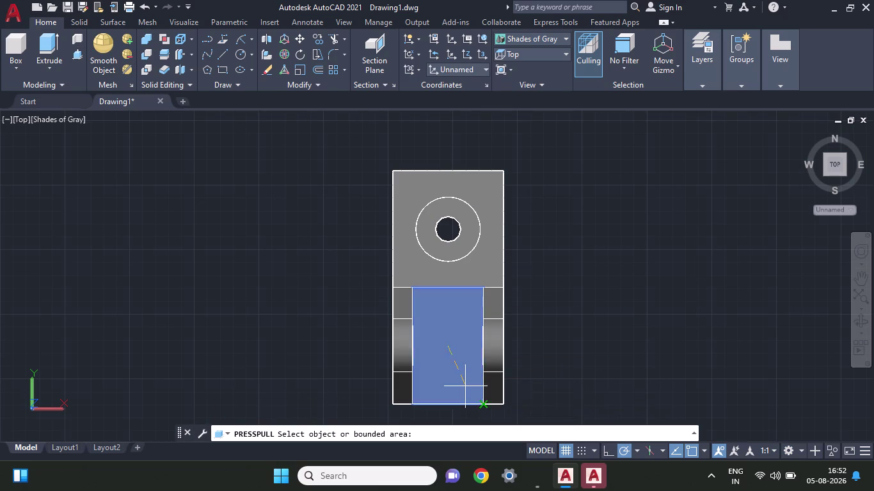
middle_drag(466, 387, 495, 340)
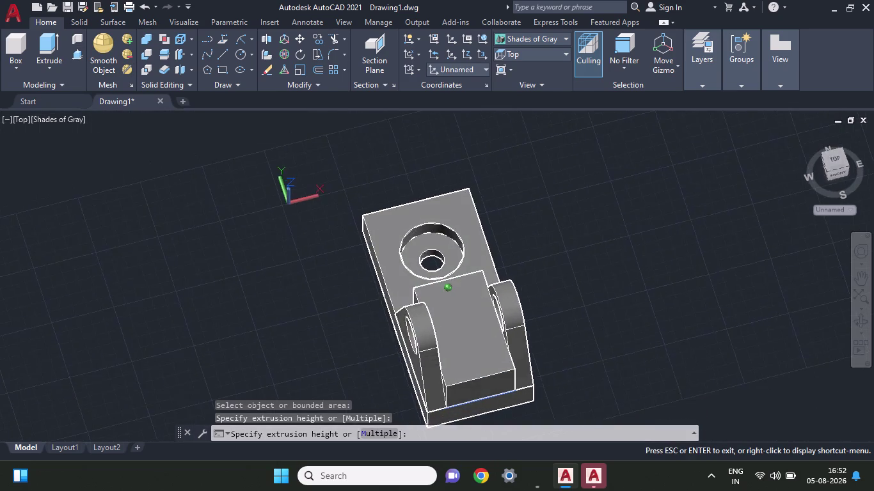
middle_drag(495, 340, 508, 317)
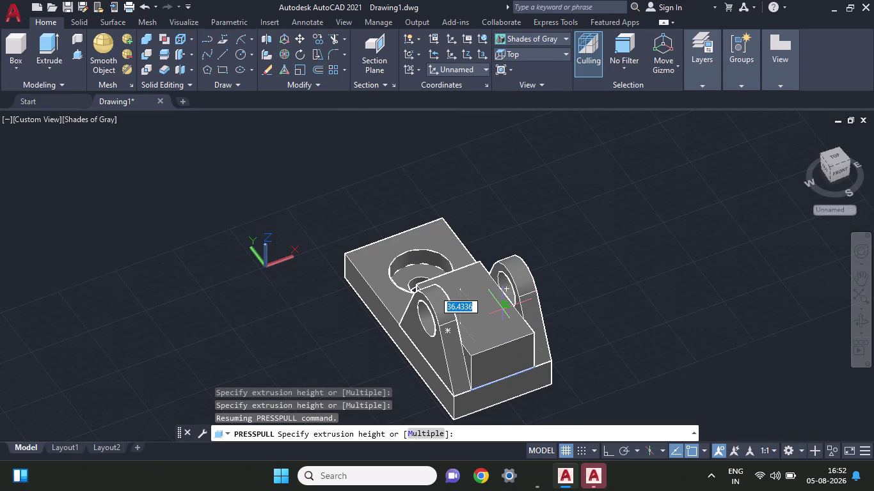
text(25)
key(Return)
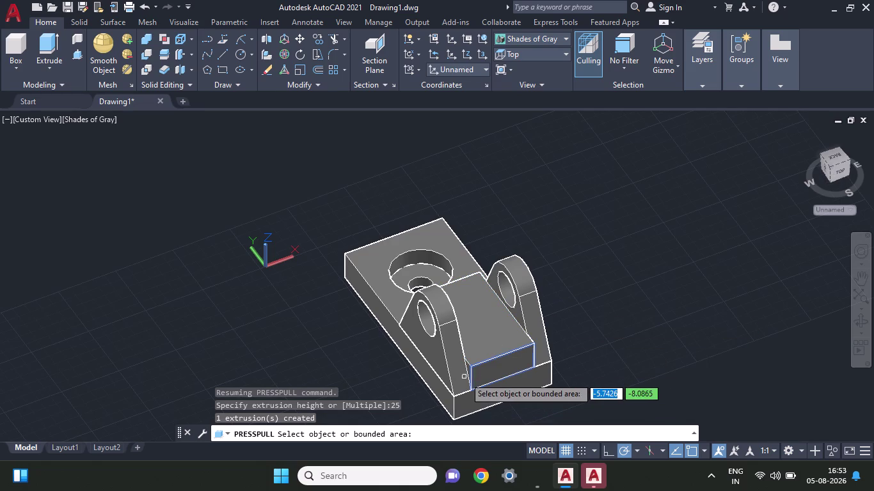
middle_drag(620, 312, 623, 305)
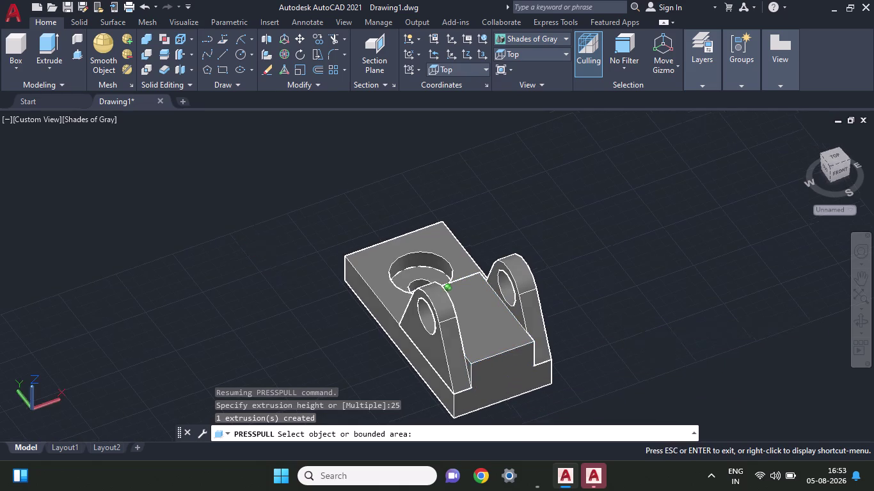
middle_drag(623, 304, 660, 276)
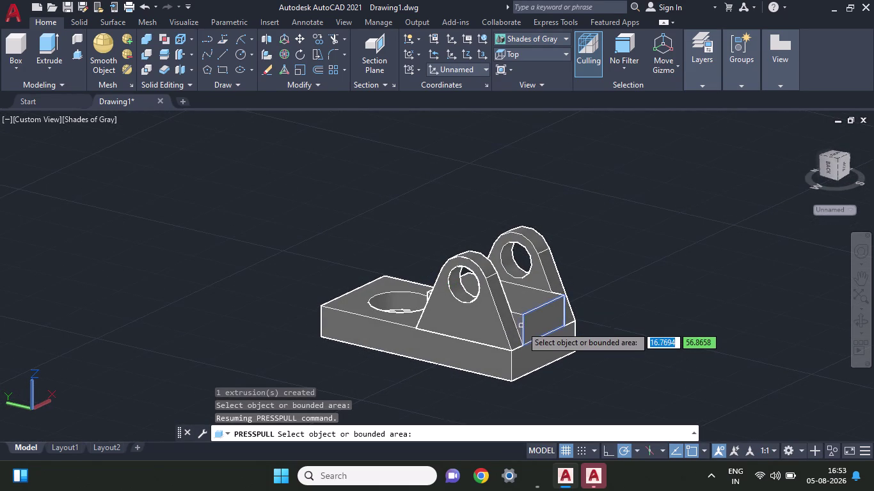
key(Escape)
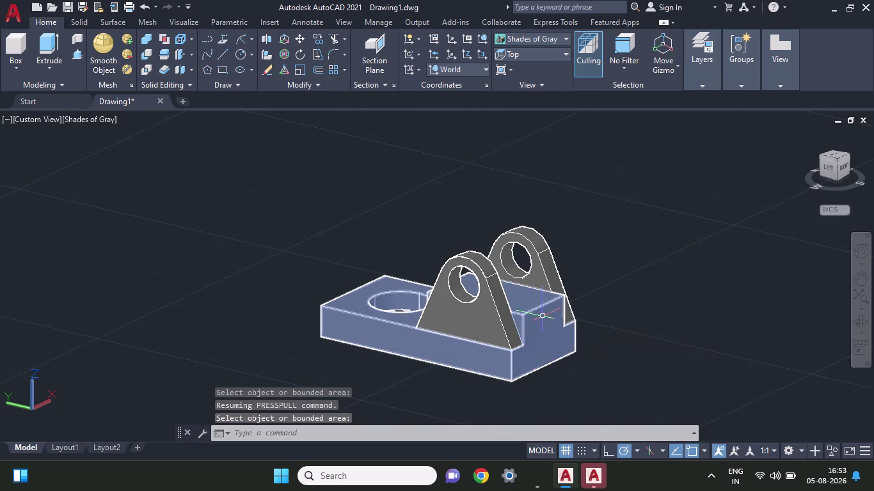
Orbit toward a side view, then start and cancel another press-pull.
middle_drag(638, 259, 698, 256)
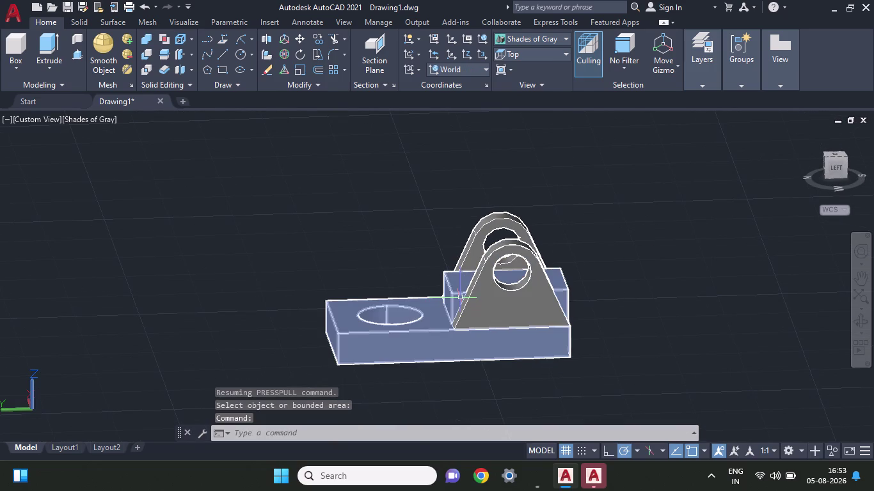
key(Escape)
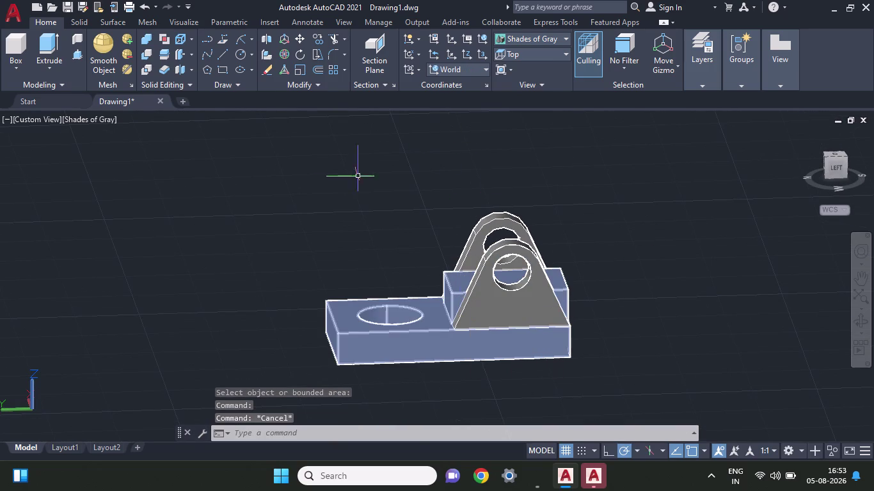
click(80, 58)
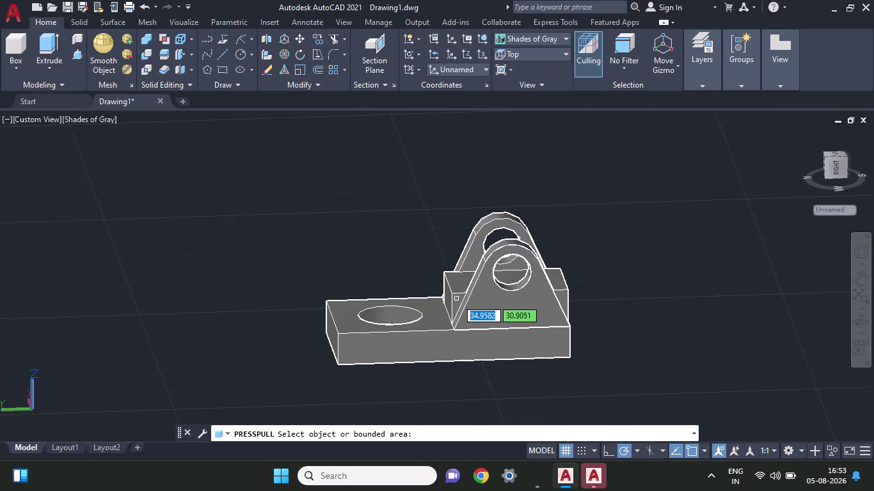
key(Escape)
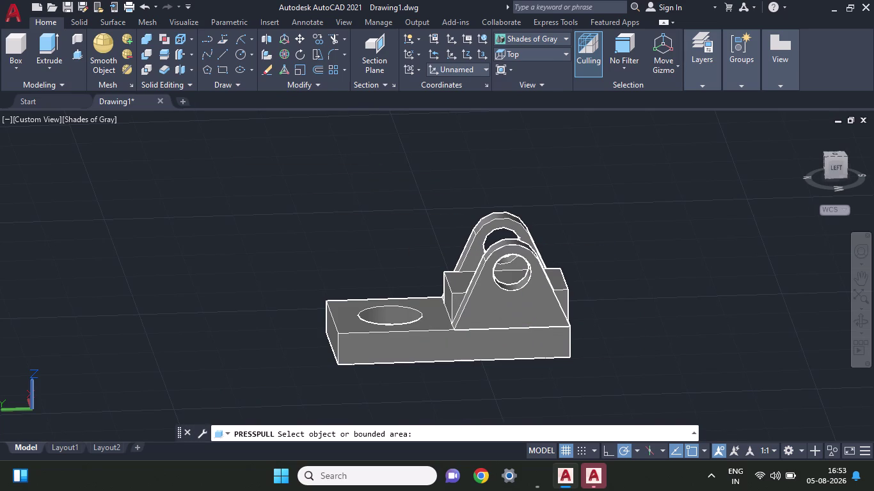
click(555, 55)
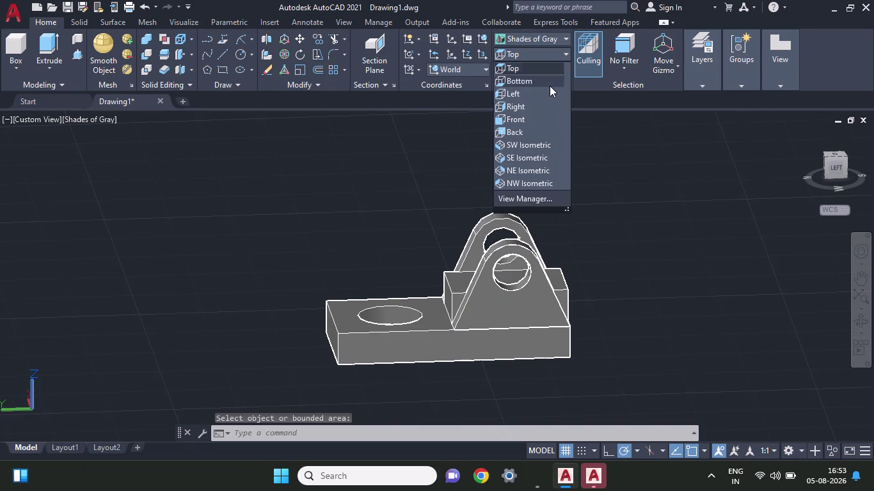
In Left view with Left UCS, draw a vertical line from the step corner to the plate top.
click(533, 89)
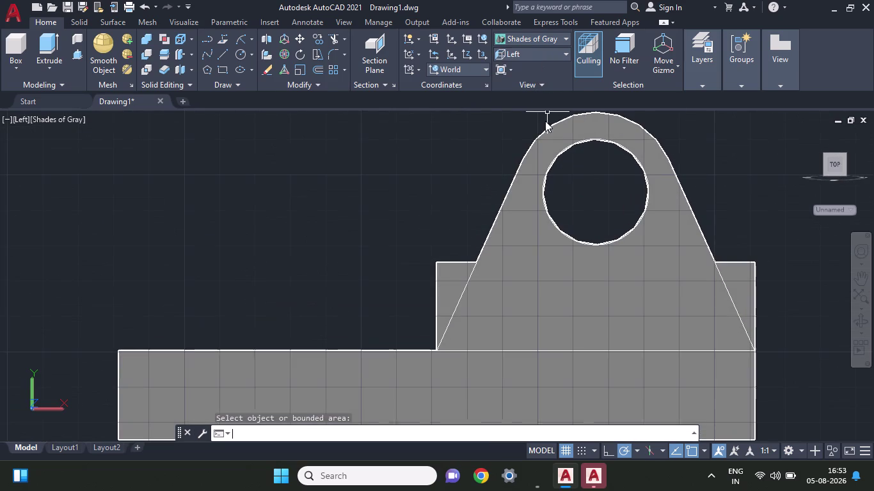
click(224, 50)
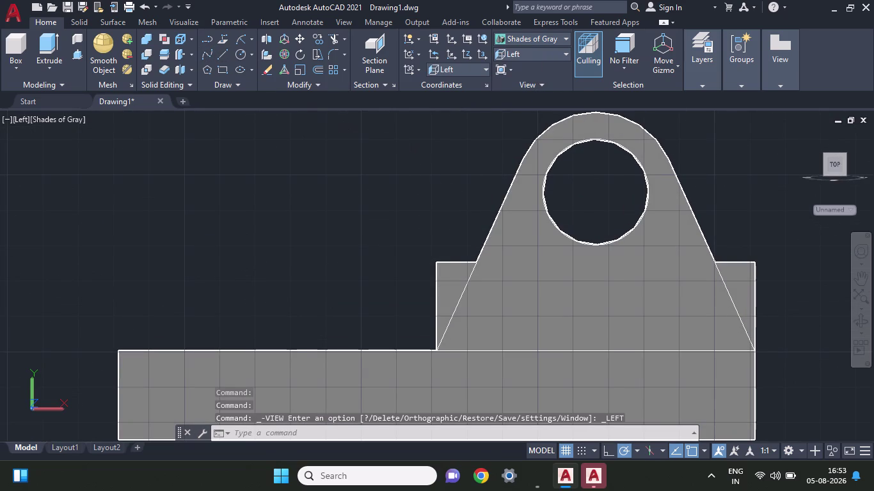
click(477, 264)
click(437, 261)
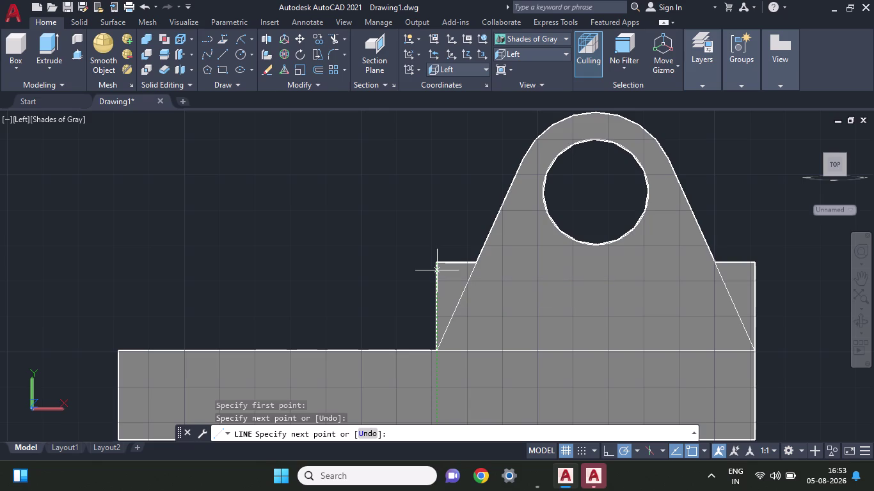
click(438, 352)
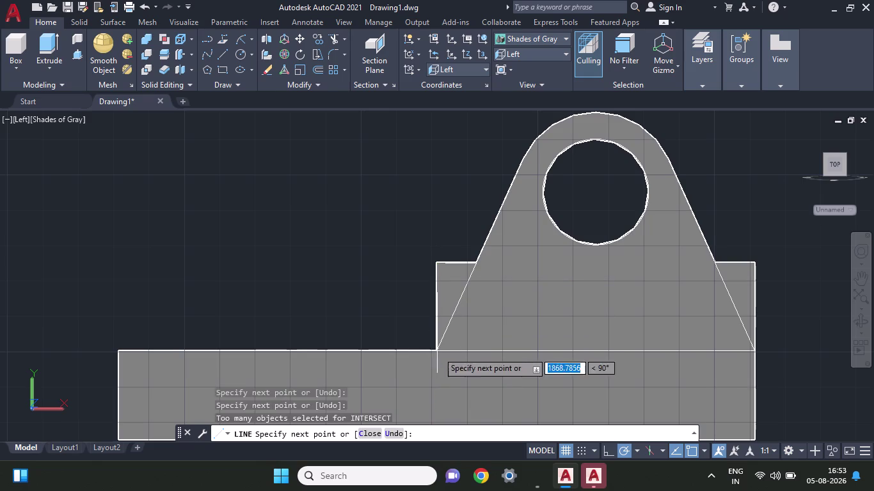
key(Escape)
middle_drag(441, 222, 440, 228)
scroll(up, 3)
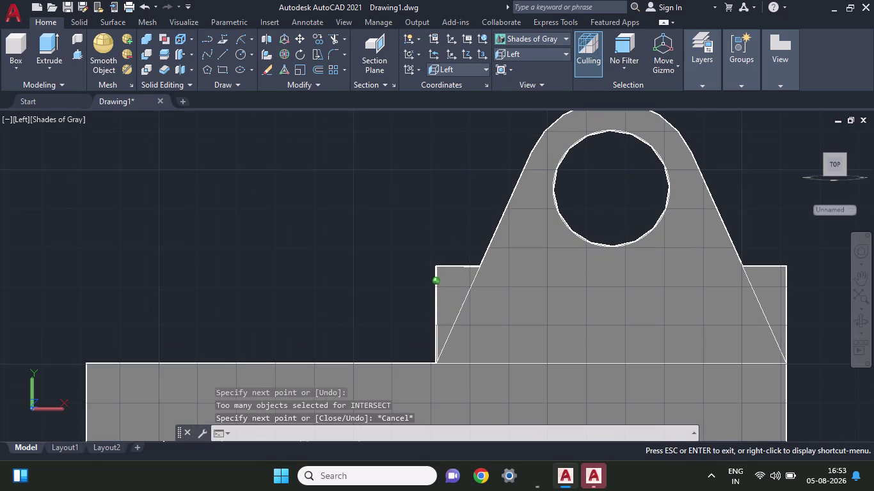
middle_drag(440, 228, 439, 273)
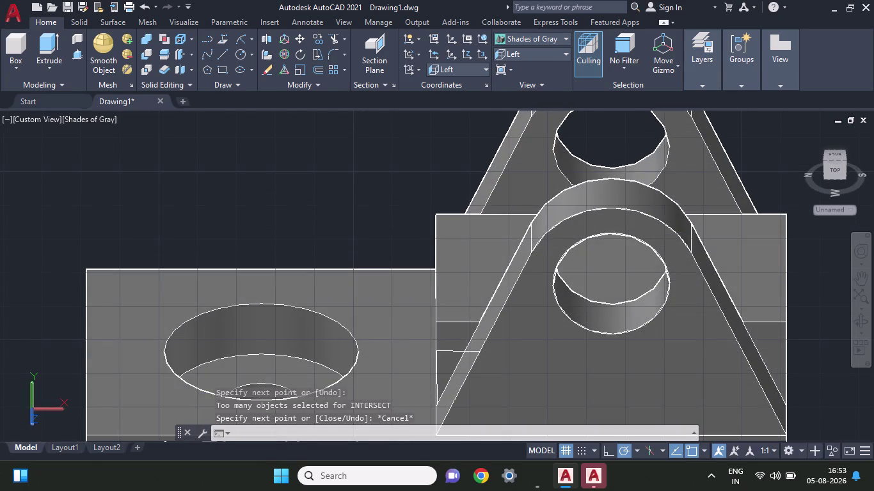
scroll(up, 3)
scroll(down, 3)
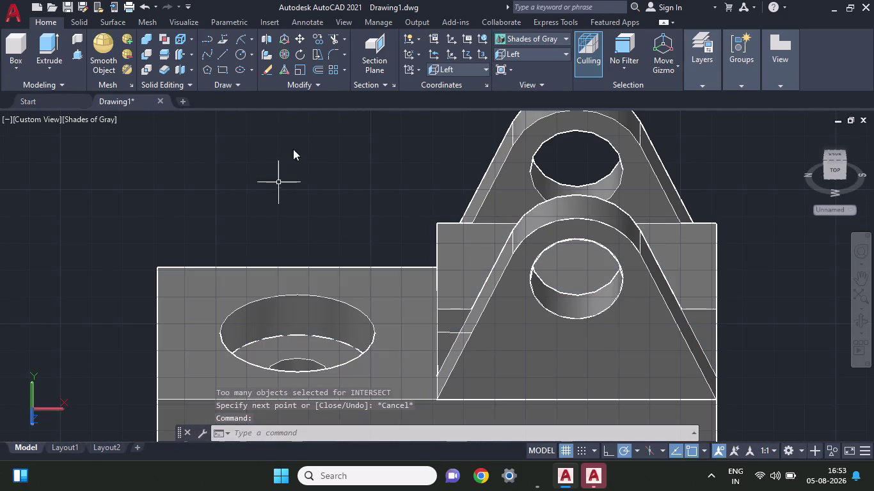
click(76, 51)
click(458, 317)
click(450, 146)
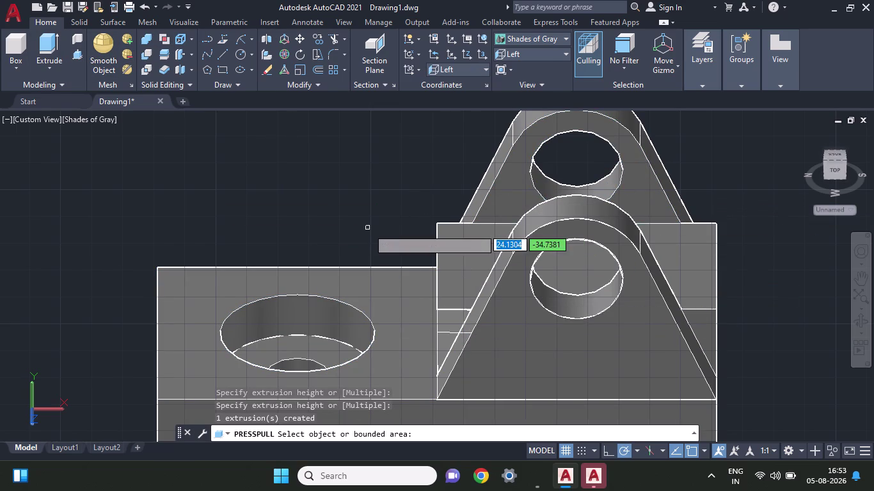
middle_drag(359, 224, 324, 226)
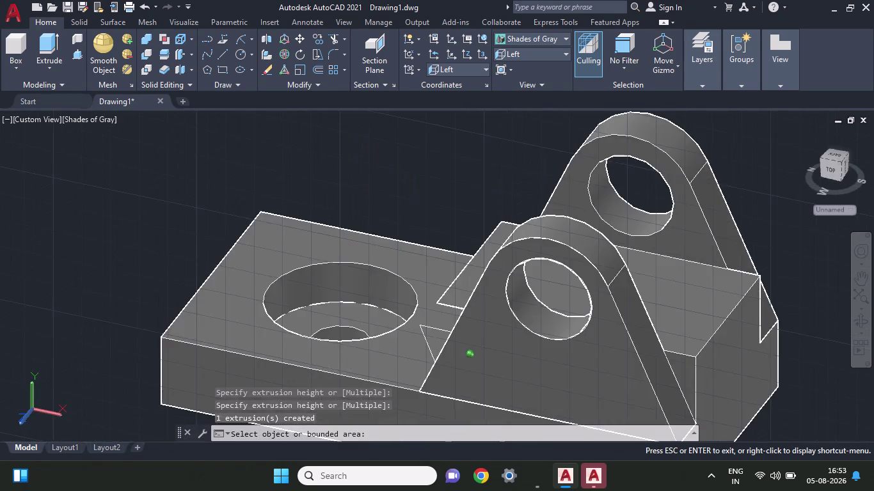
middle_drag(324, 225, 384, 225)
key(ctrl+z)
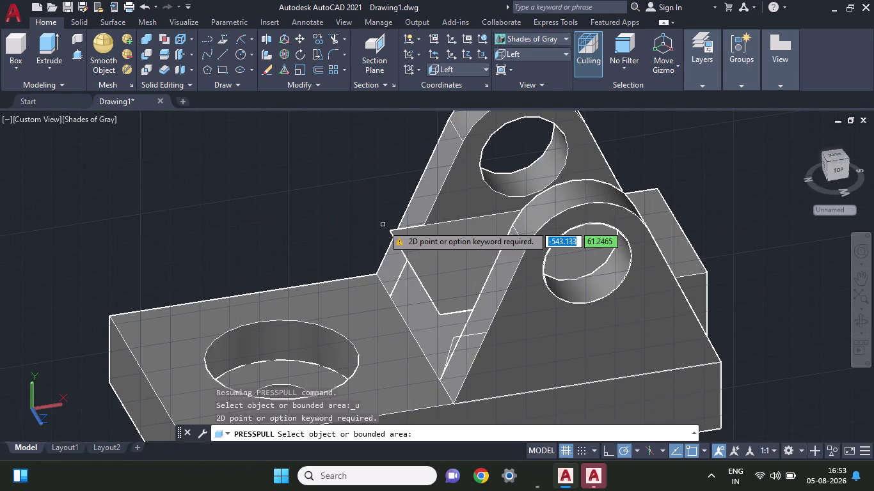
key(ctrl+z)
key(ctrl+z)
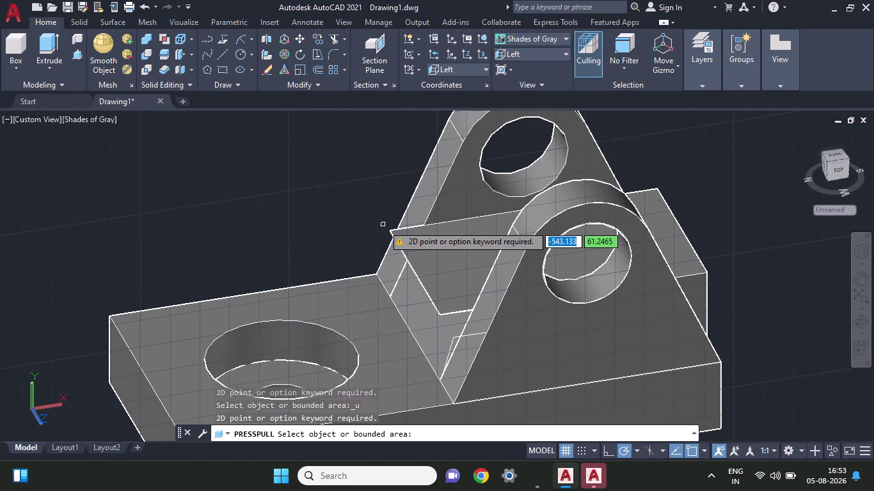
key(Escape)
key(ctrl+z)
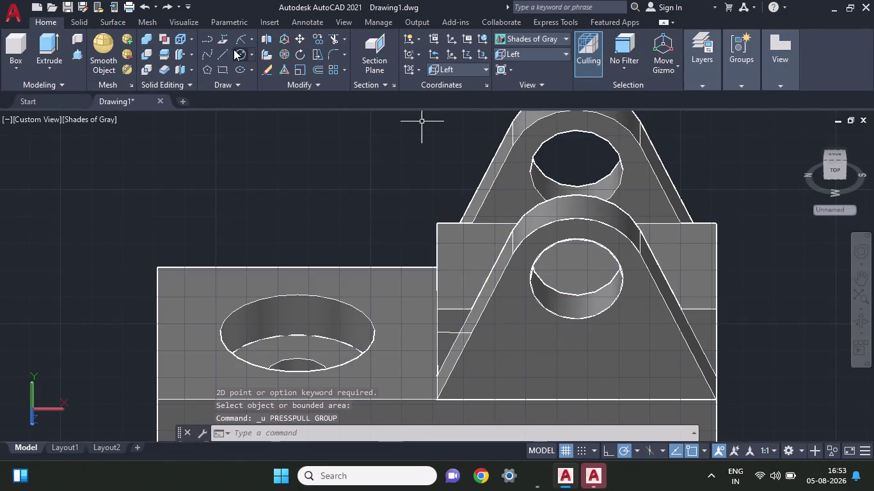
click(73, 51)
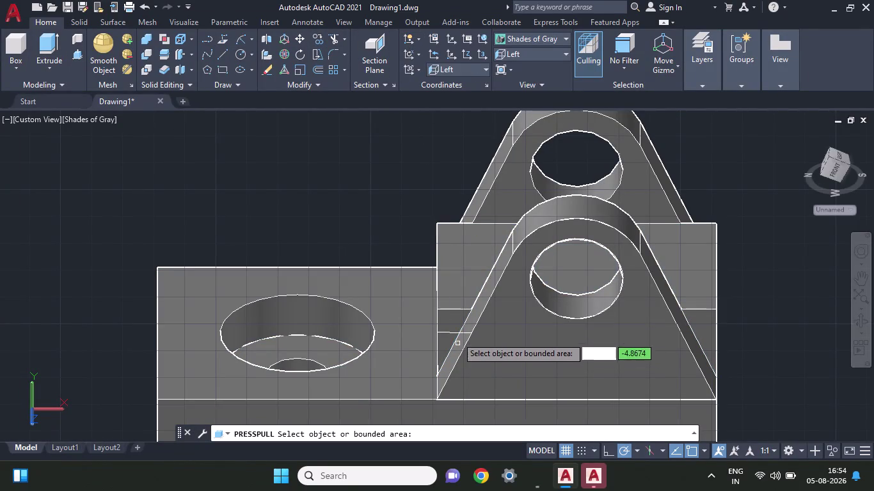
Press-pull the triangular area next to the lug into a fill.
click(453, 314)
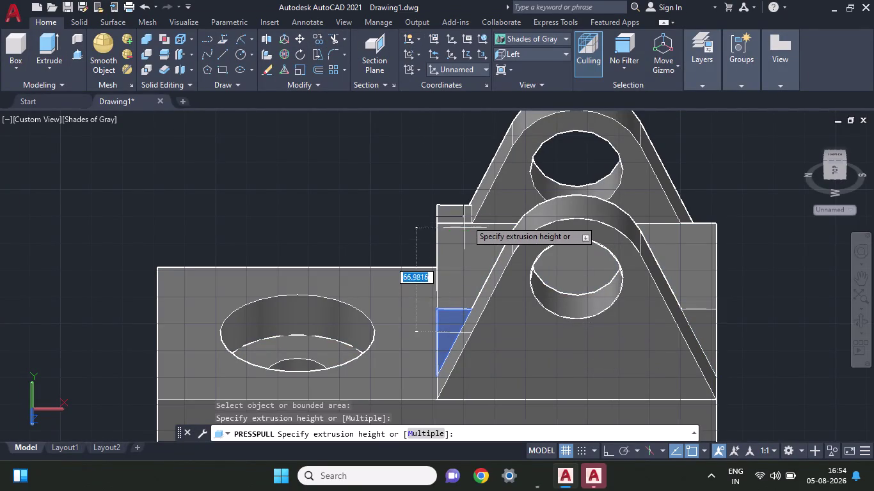
click(460, 170)
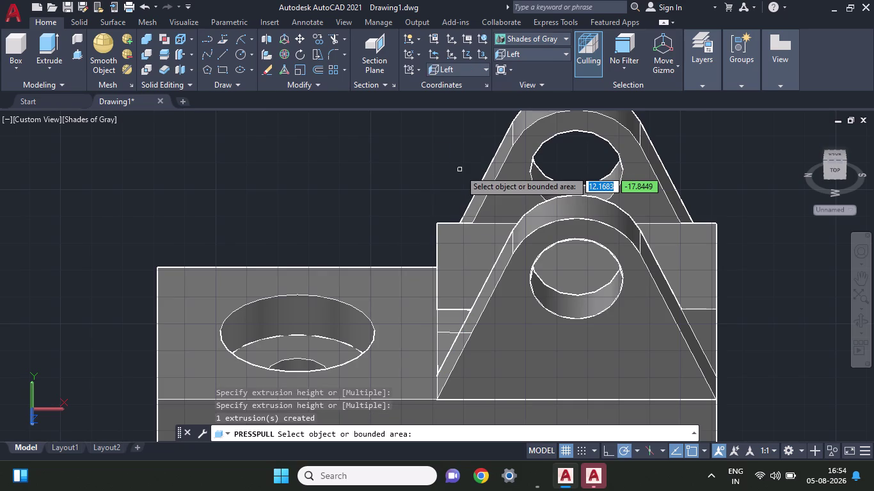
key(Escape)
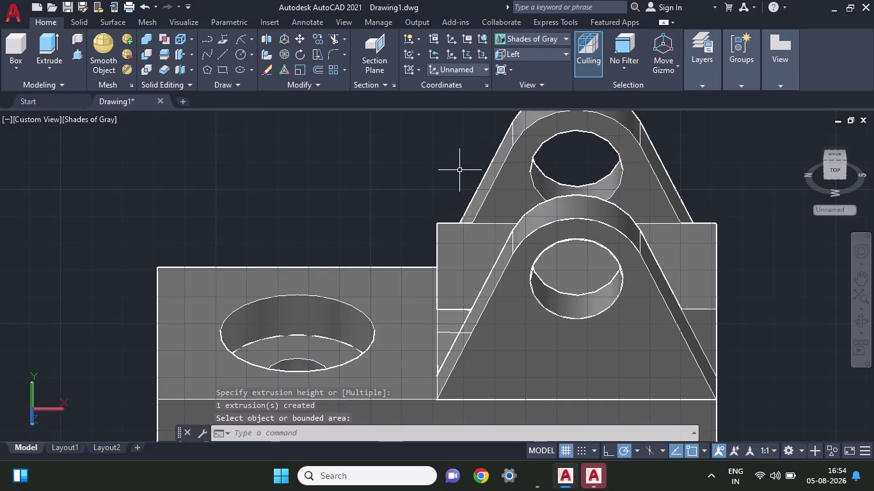
Undo the triangular fill, earlier sketched lines, view changes and extrusion.
key(ctrl+z)
scroll(up, 3)
middle_drag(407, 187, 415, 188)
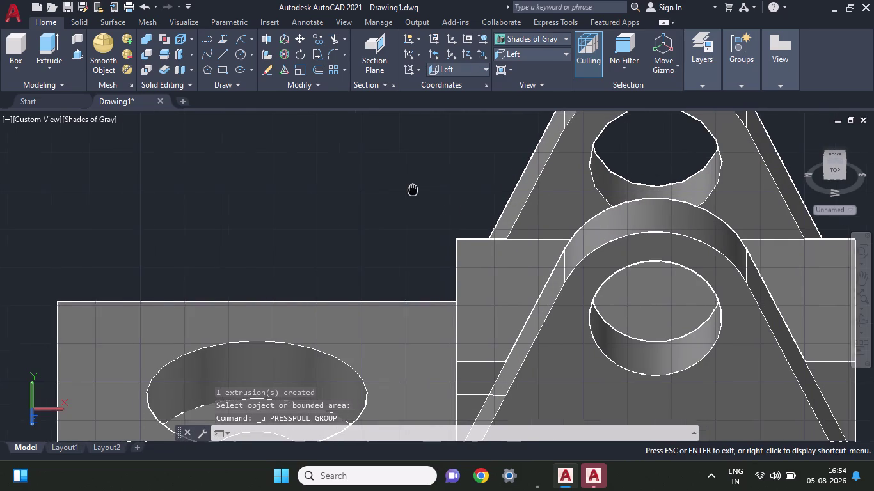
middle_drag(415, 187, 431, 172)
key(ctrl+z)
key(ctrl+z)
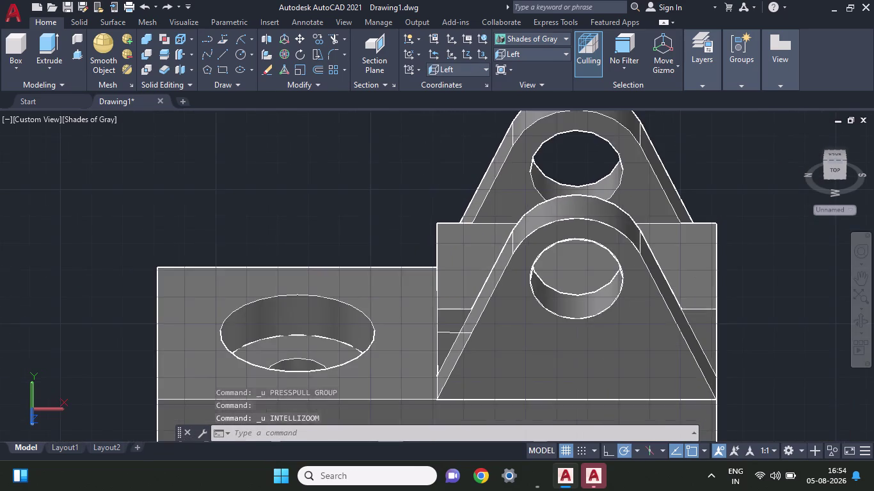
key(ctrl+z)
key(ctrl+z)
key(ctrl+z)
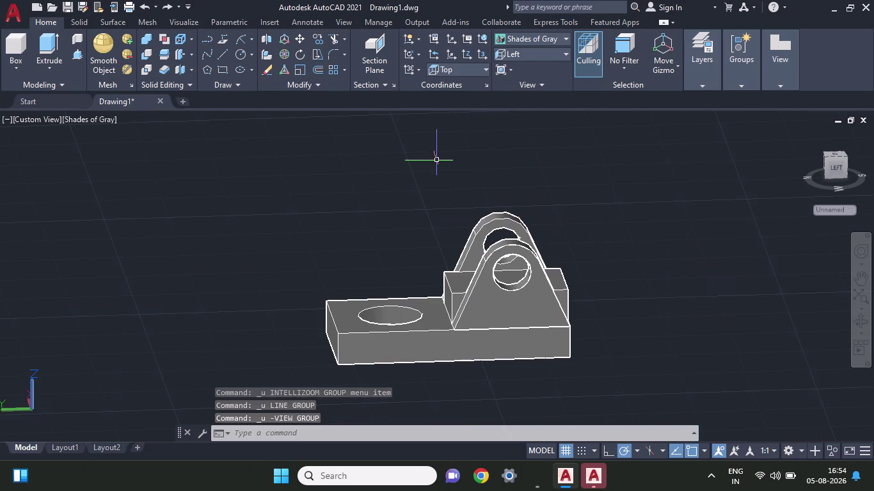
key(ctrl+z)
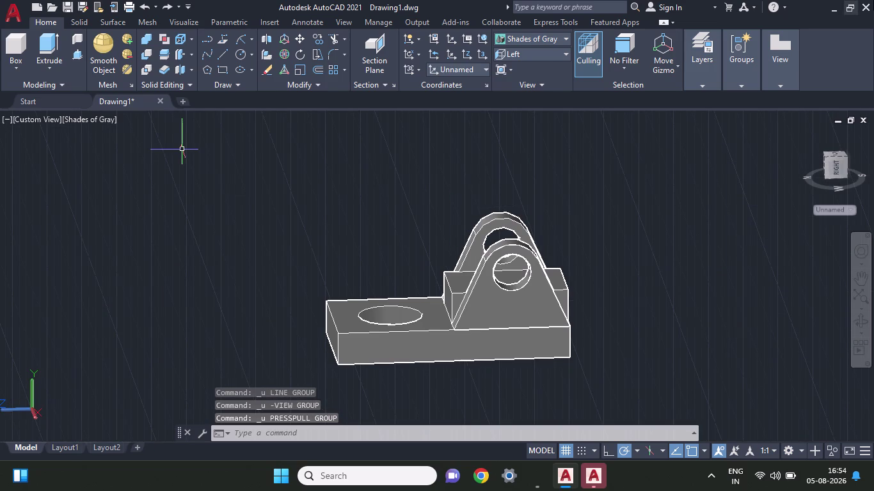
Start a line at the front lug's base and run it up to the raised block's edge.
scroll(down, 3)
scroll(up, 3)
scroll(up, 3)
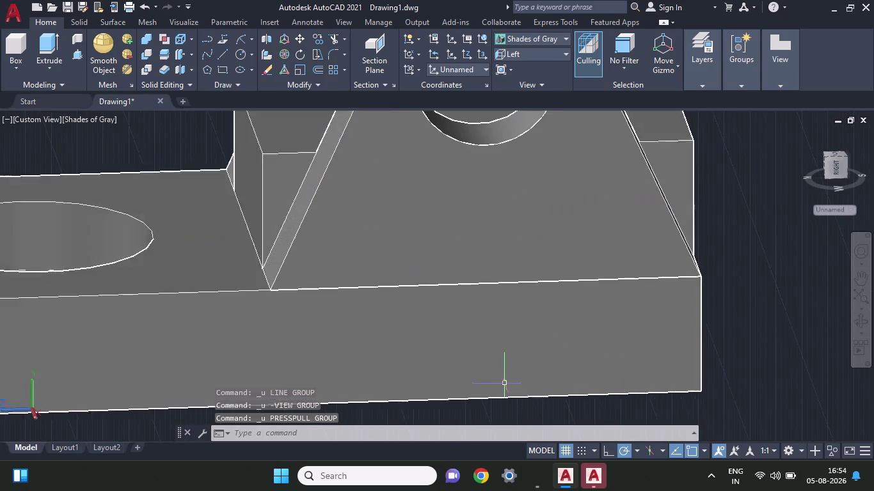
scroll(down, 3)
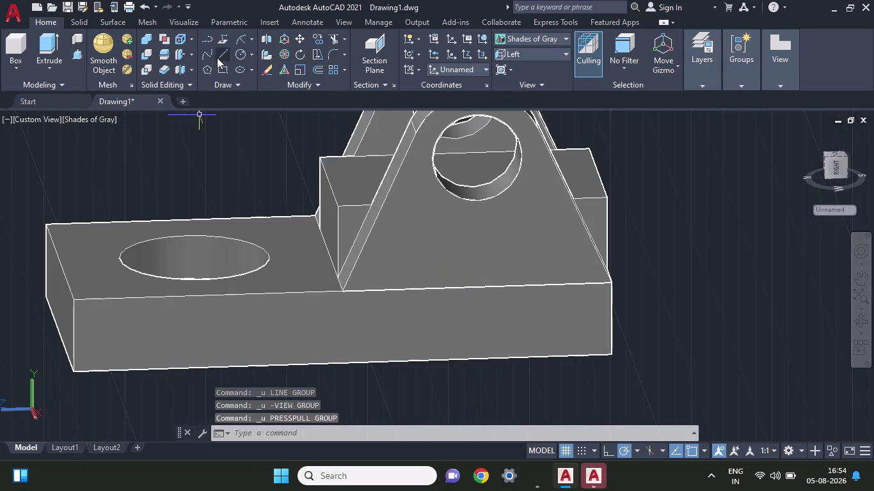
click(218, 55)
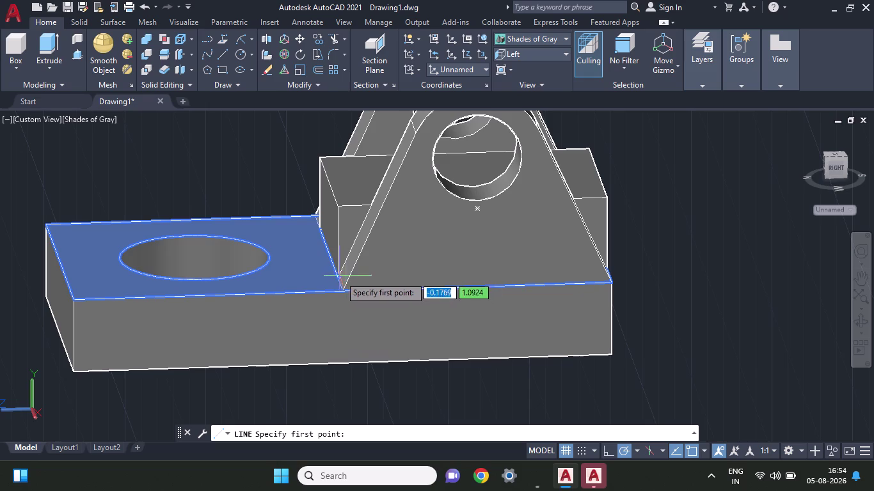
click(339, 275)
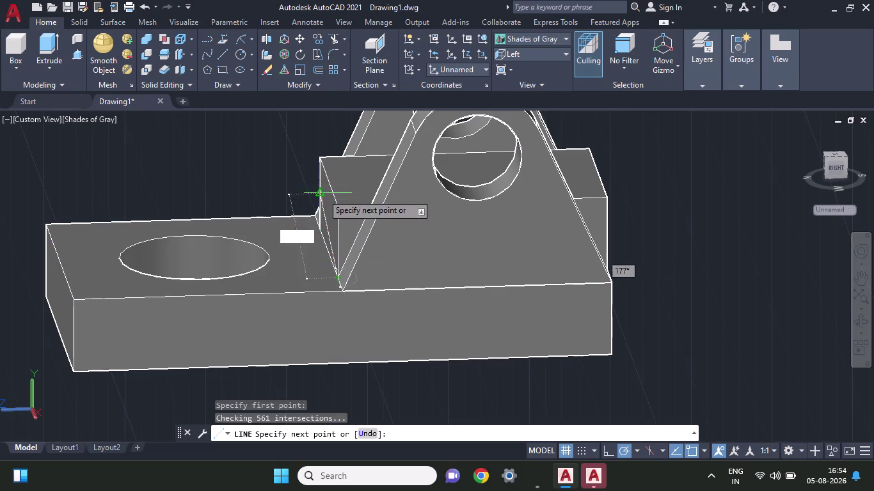
click(338, 206)
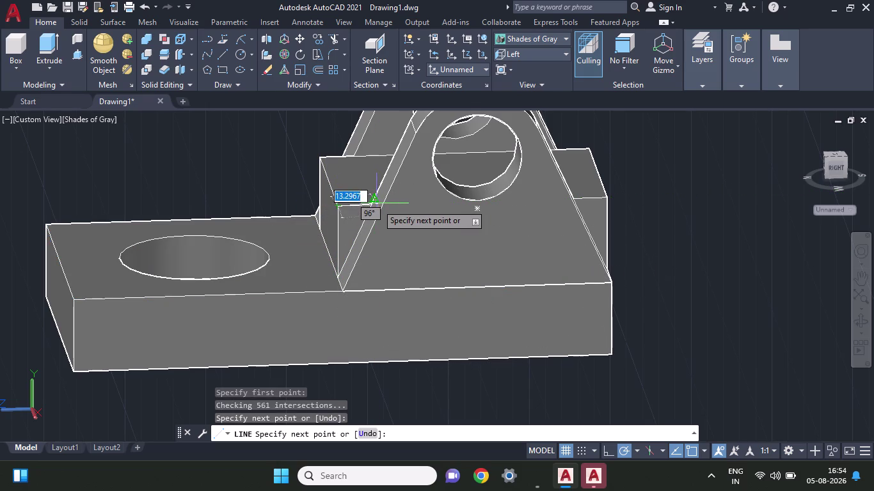
Add the third corner and close the triangle back at the lug's base.
scroll(down, 3)
scroll(up, 3)
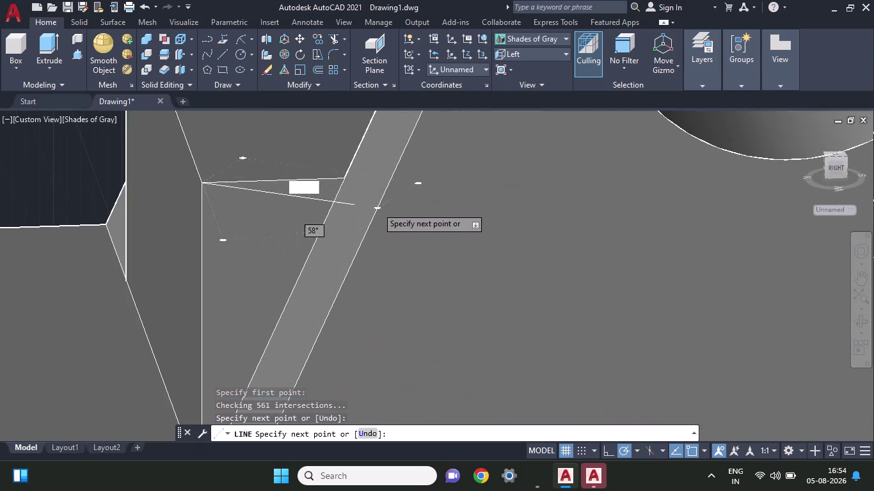
click(344, 179)
scroll(up, 3)
scroll(down, 3)
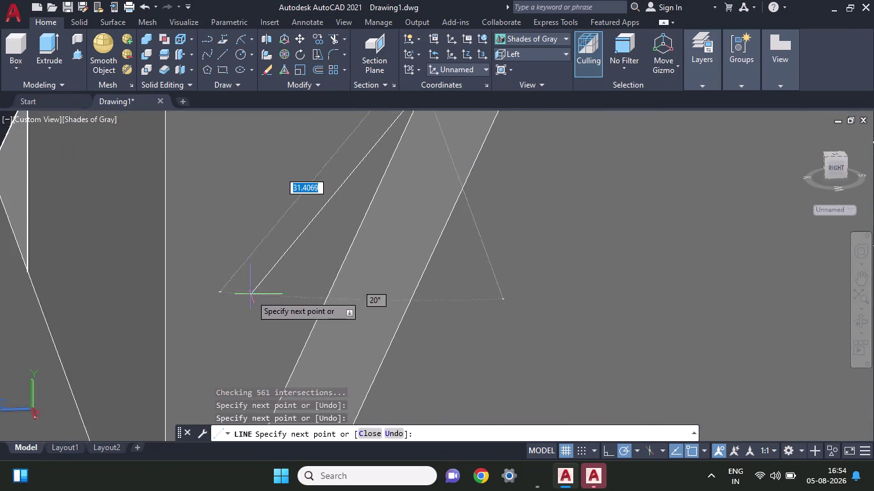
scroll(down, 3)
scroll(down, 3)
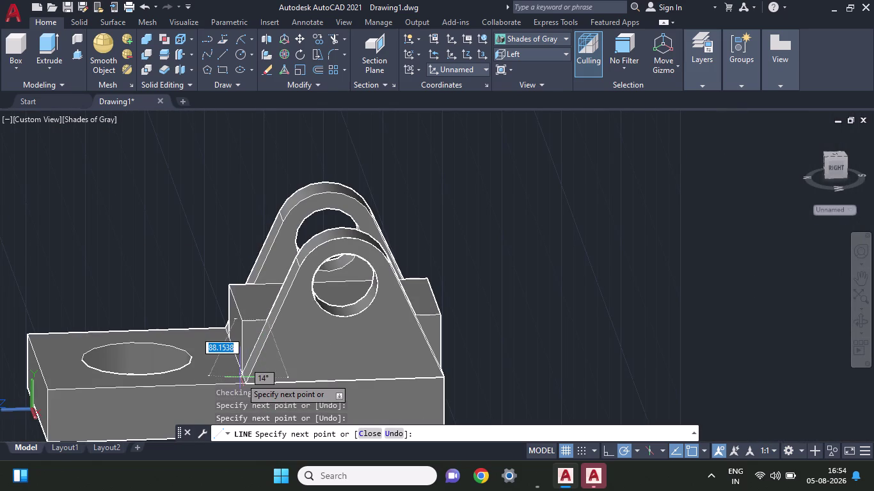
click(242, 376)
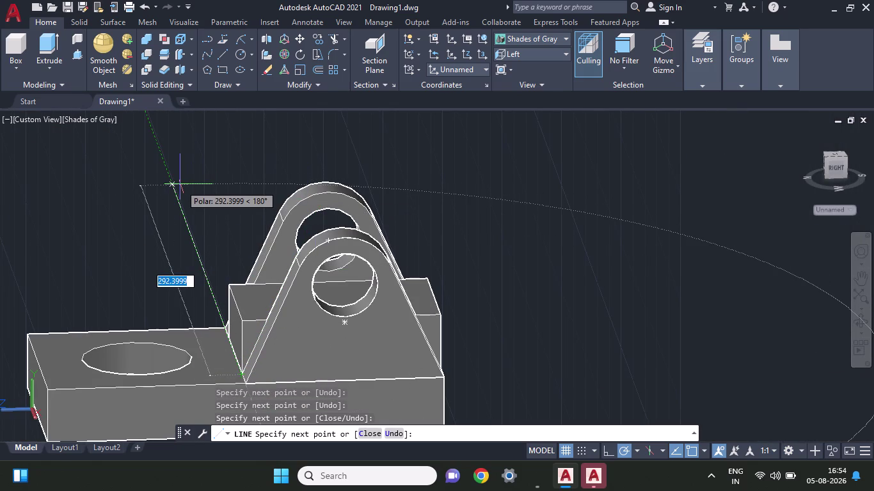
key(Return)
key(Return)
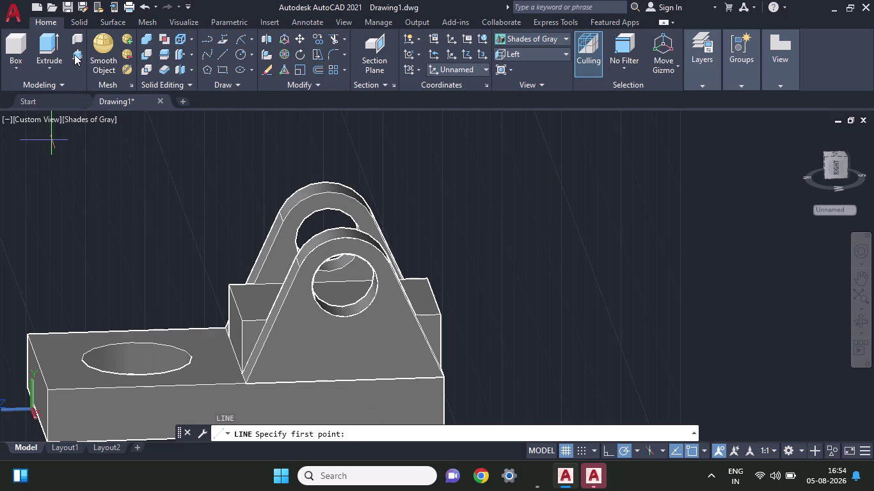
click(74, 54)
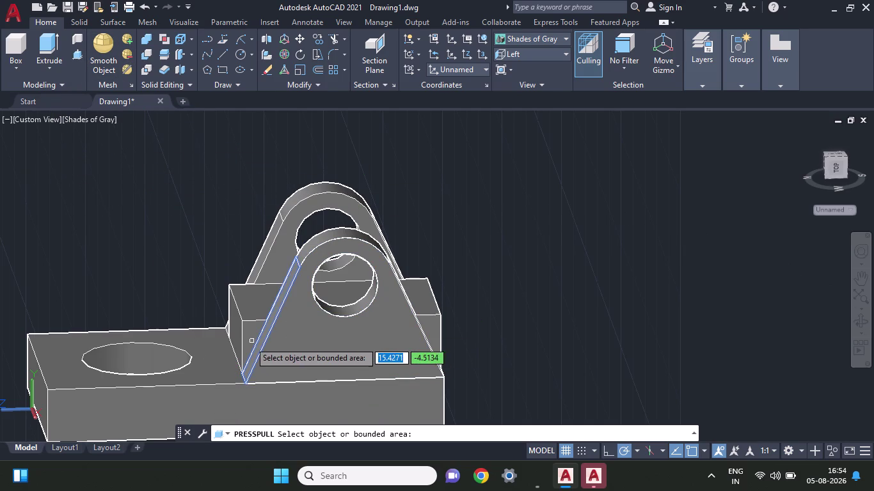
Press-pull the triangular area into a solid gusset beside the front lug.
click(248, 341)
click(230, 241)
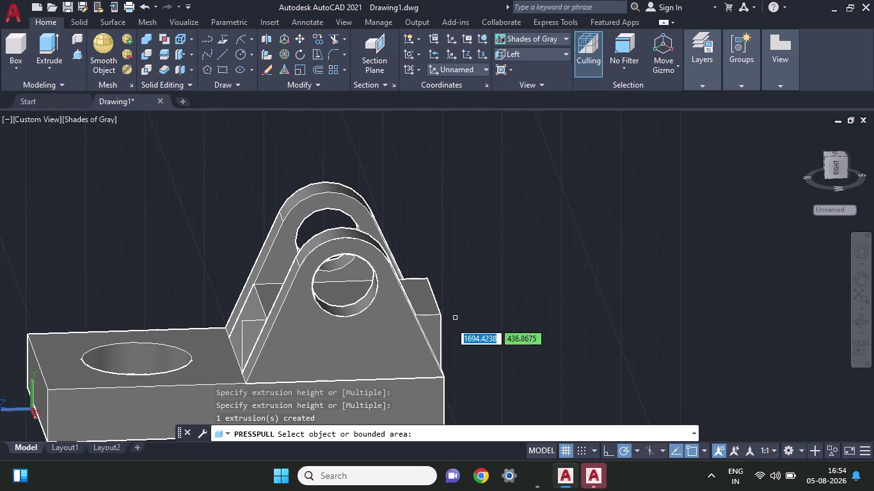
click(430, 336)
click(425, 208)
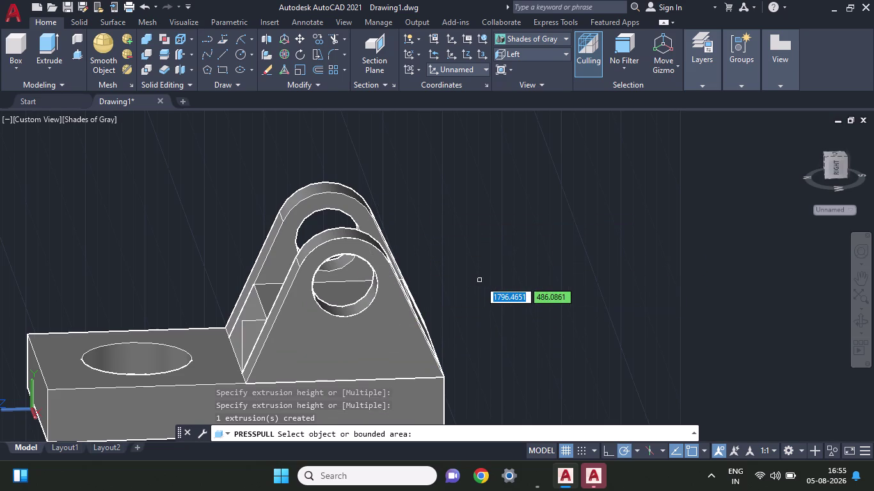
scroll(up, 3)
key(Escape)
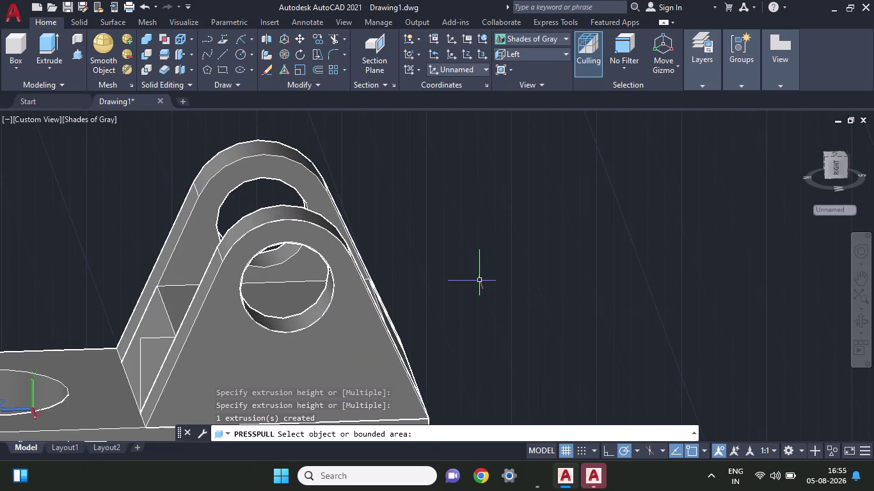
Delete the two leftover triangle outline lines.
click(154, 338)
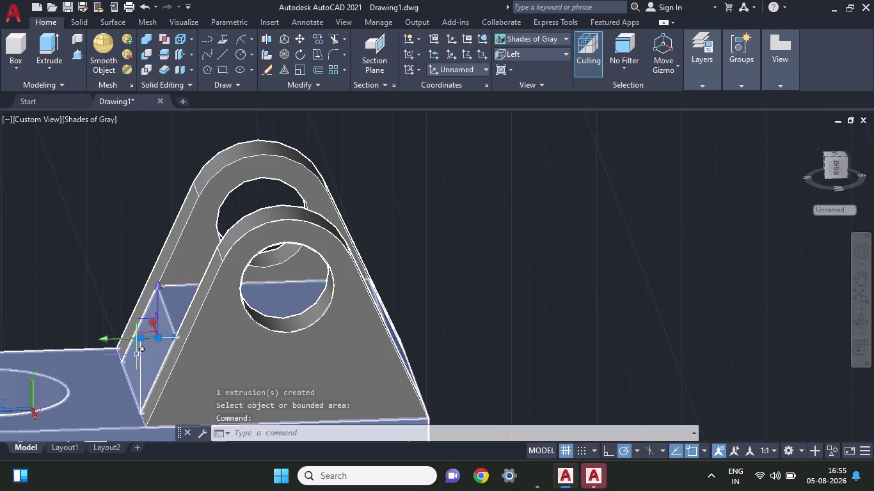
click(142, 357)
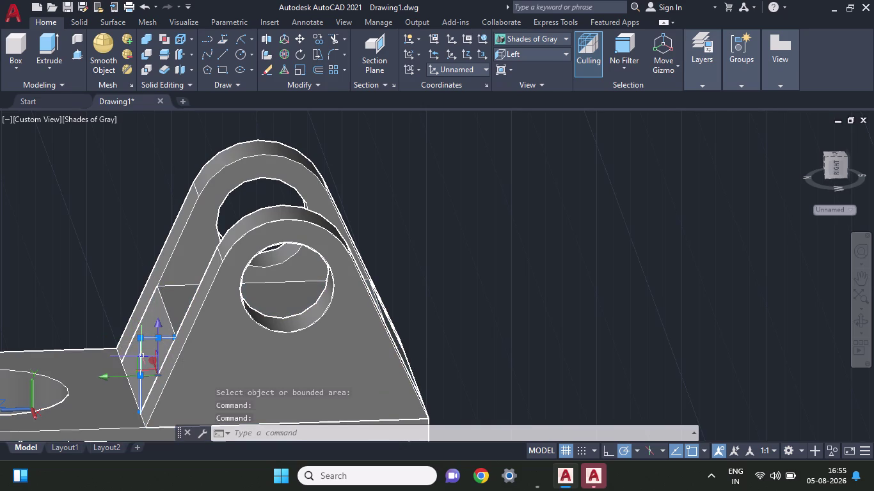
key(Delete)
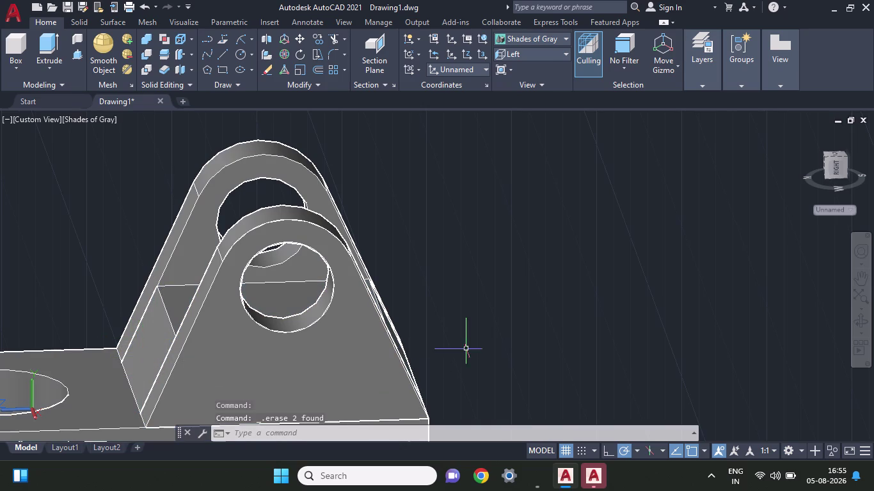
Orbit the model to inspect the new gusset fill.
scroll(up, 3)
scroll(down, 3)
middle_drag(524, 334, 471, 339)
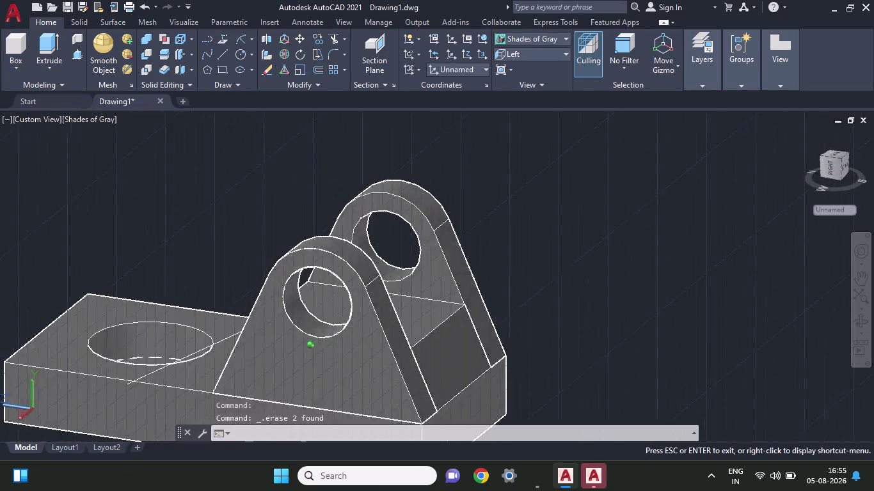
middle_drag(471, 339, 486, 345)
scroll(up, 3)
scroll(down, 3)
scroll(up, 3)
scroll(down, 3)
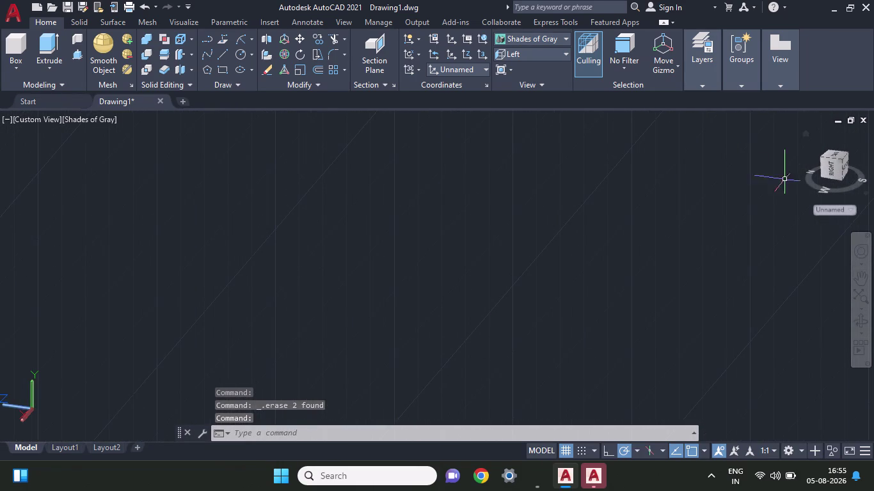
Check the bracket in a flat side view, return to 3D, and delete the stray line.
click(836, 172)
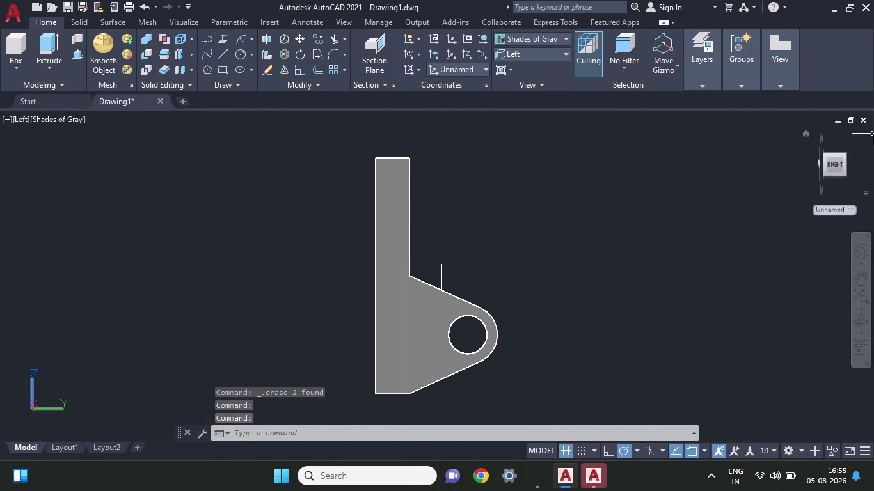
click(855, 130)
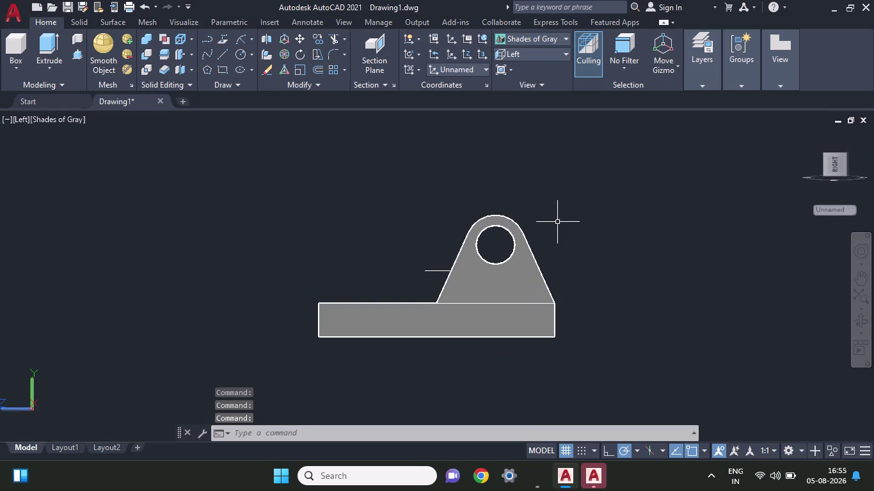
middle_drag(558, 222, 553, 274)
click(438, 298)
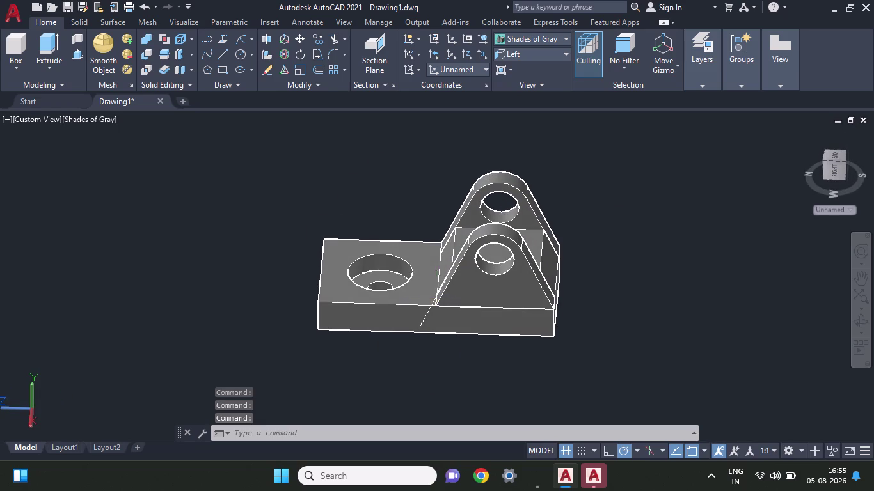
key(Delete)
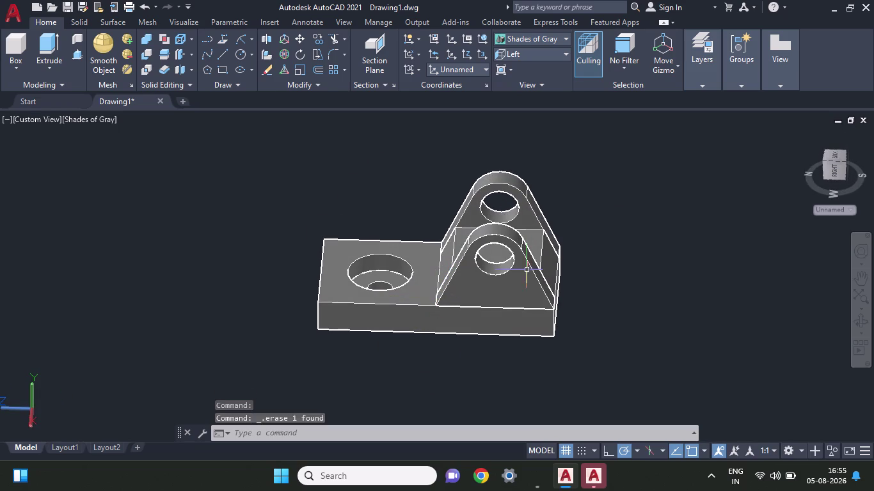